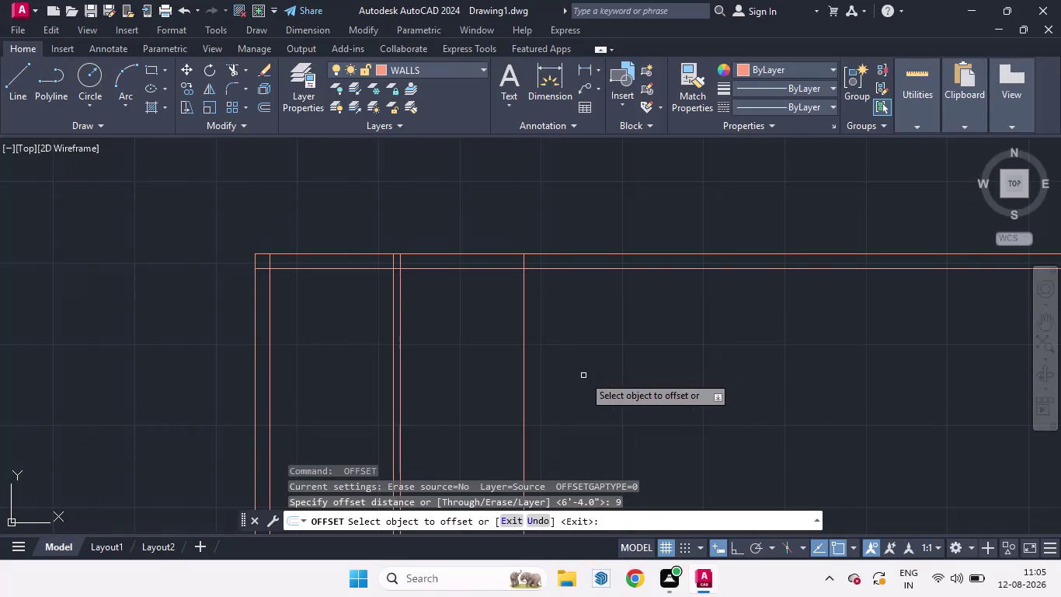
Double the third vertical wall line with a parallel copy 9" to its right.
drag(525, 357, 566, 365)
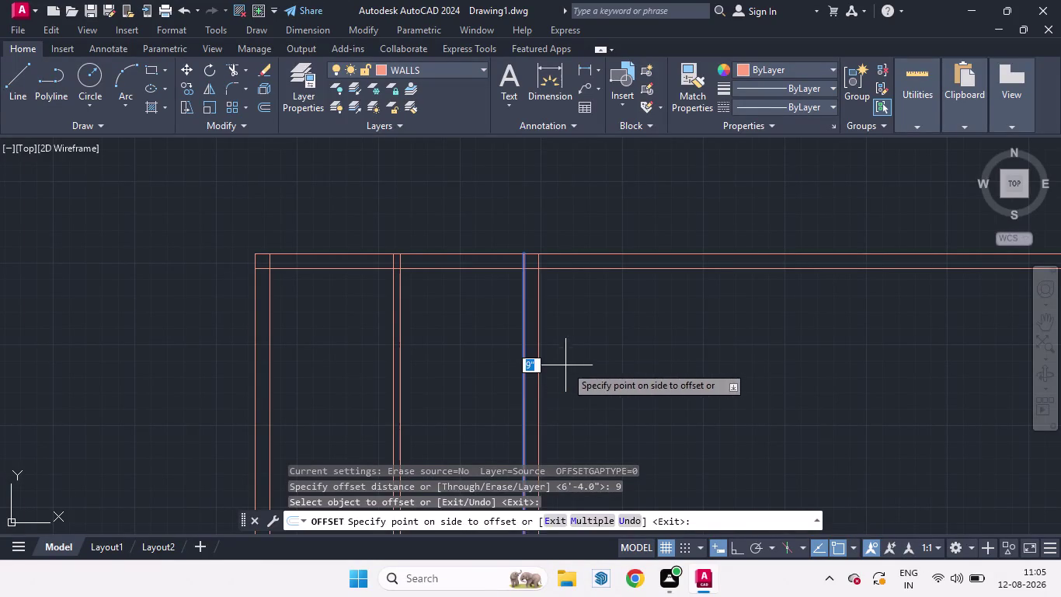
drag(567, 365, 568, 366)
click(602, 370)
click(666, 371)
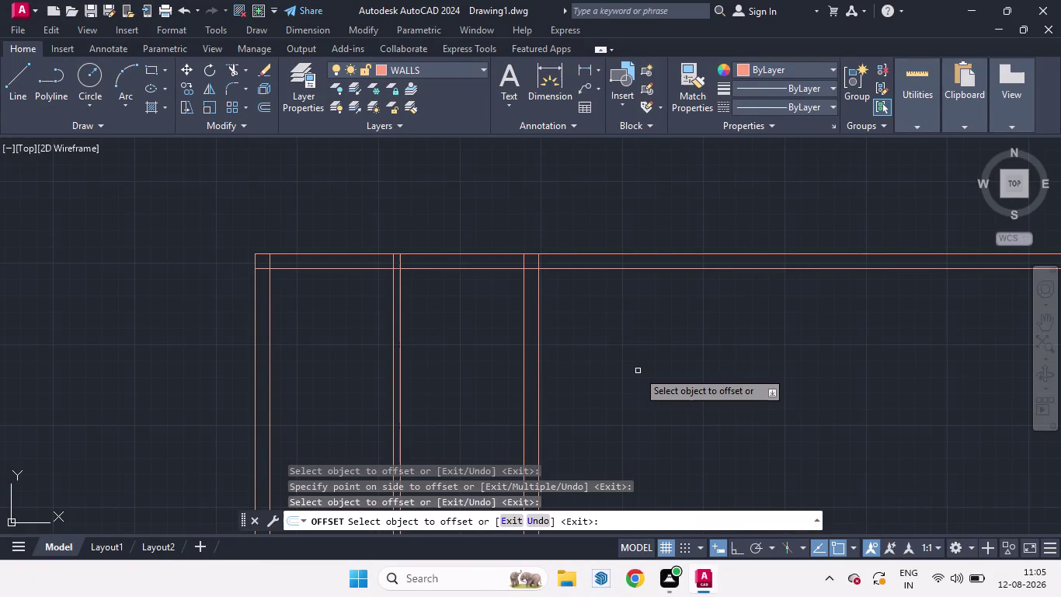
key(space)
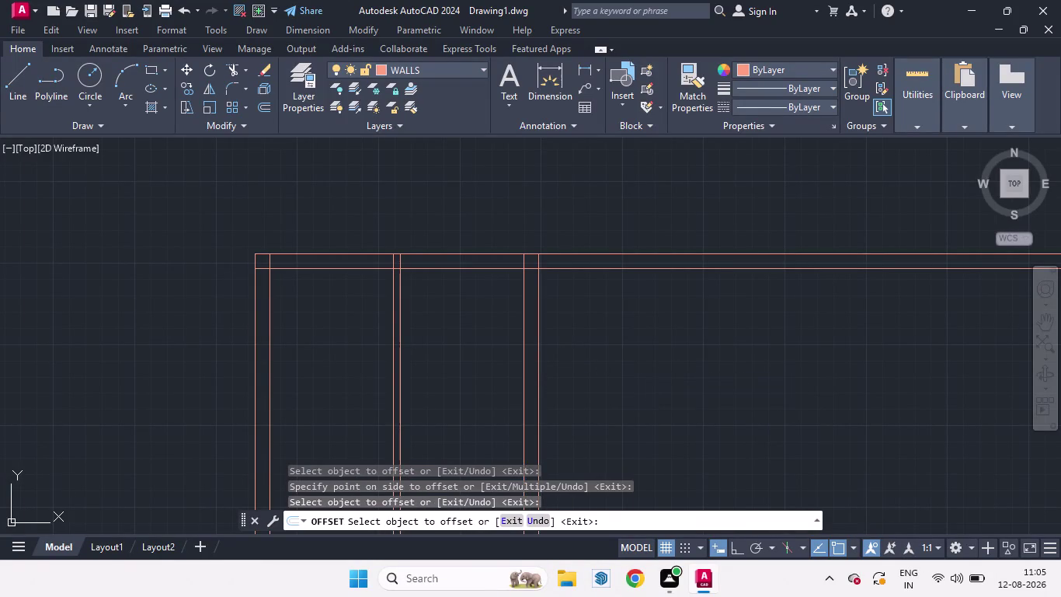
Offset the top wall line 7'6" downward to start a new horizontal wall.
key(o)
key(Return)
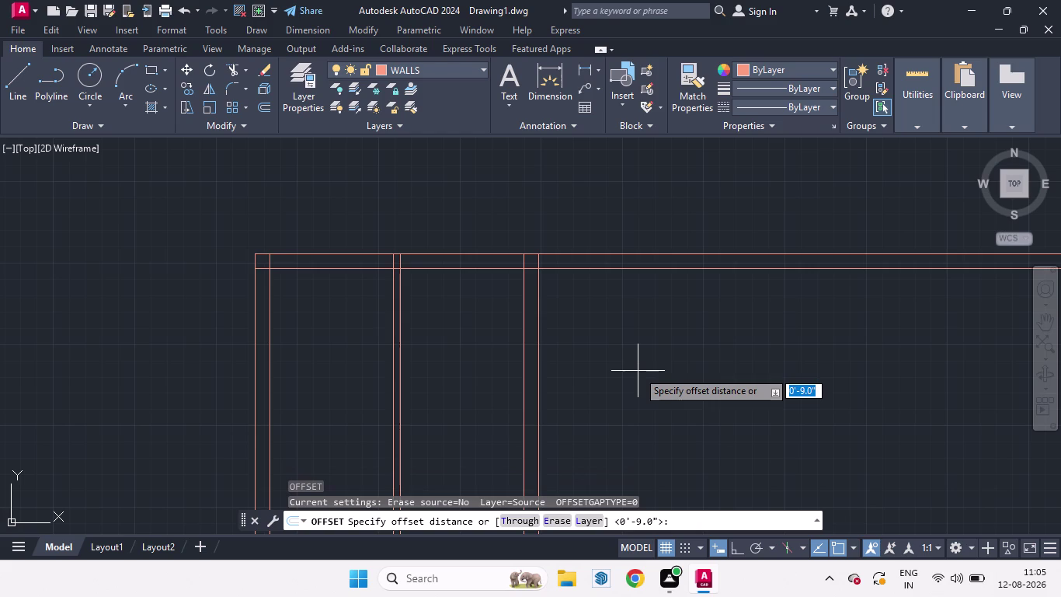
key(7)
key(apostrophe)
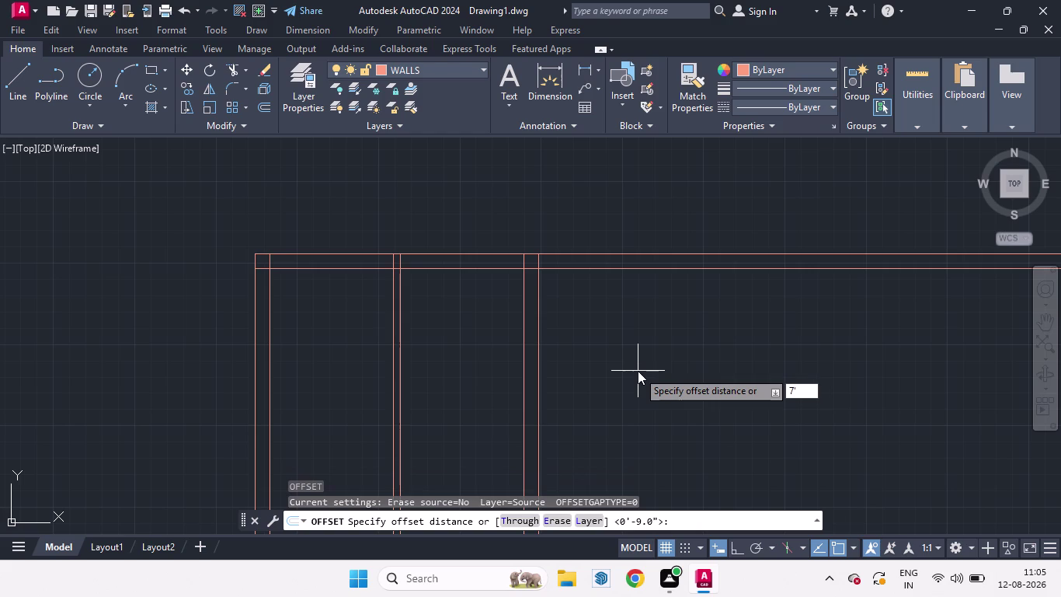
key(6)
key(Return)
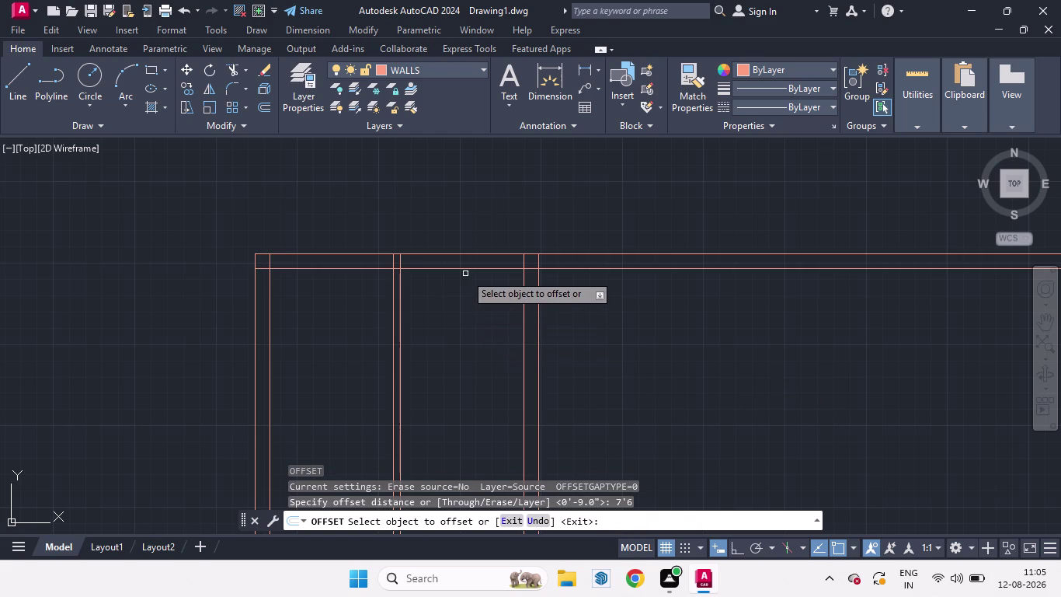
drag(460, 268, 460, 331)
click(460, 331)
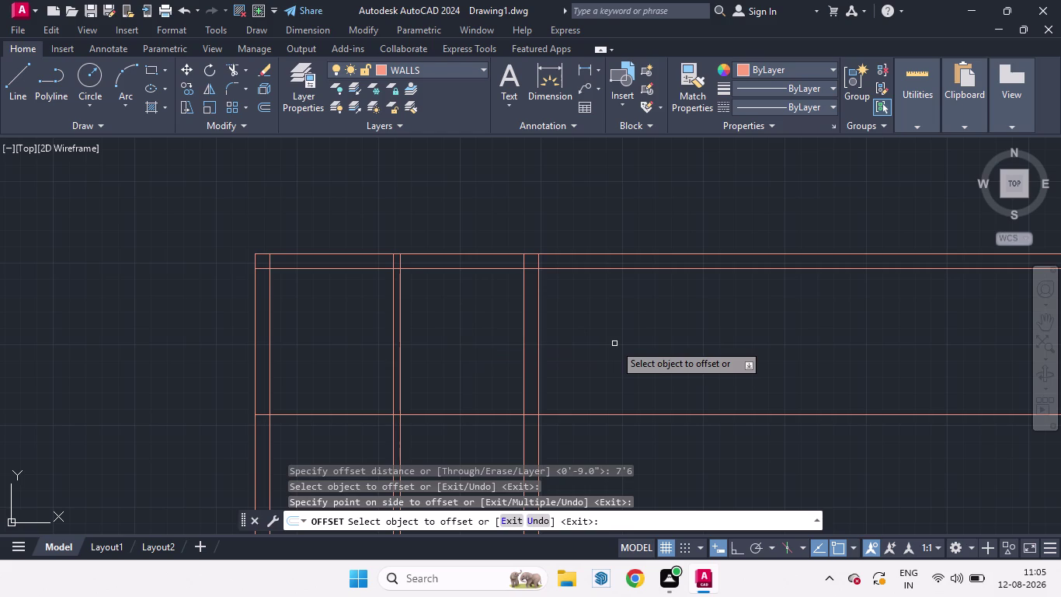
key(space)
Add a second line 9" below the new horizontal wall line.
text(O)
key(Return)
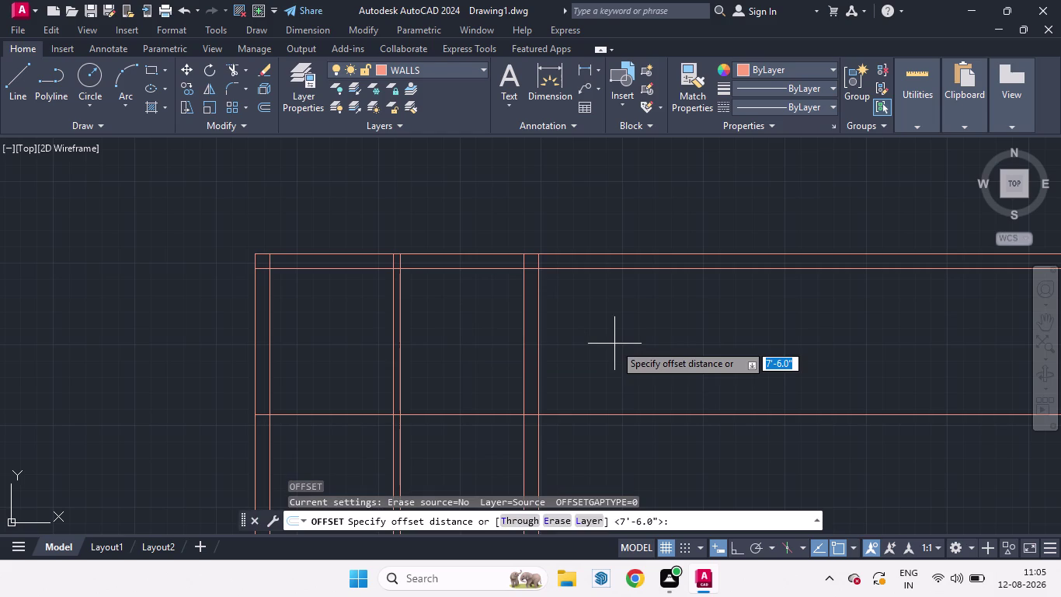
key(9)
key(Return)
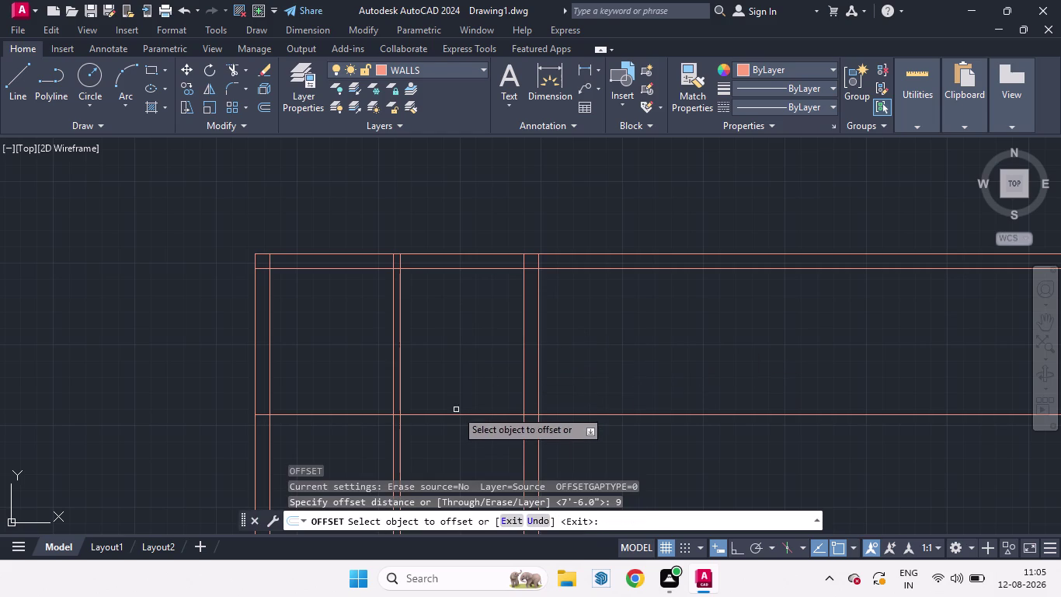
drag(456, 413, 462, 444)
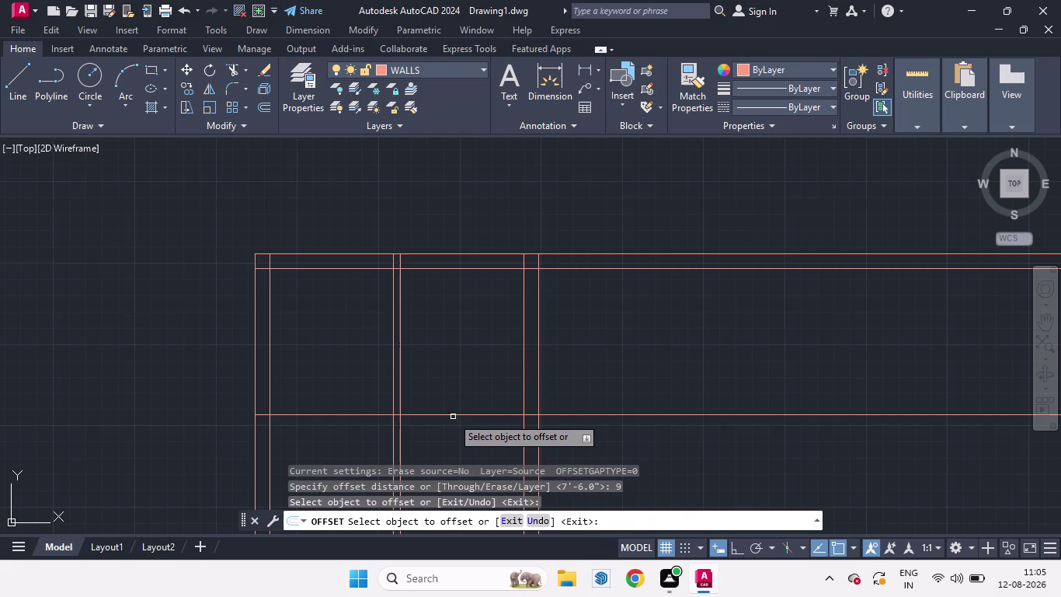
drag(447, 414, 446, 446)
click(445, 446)
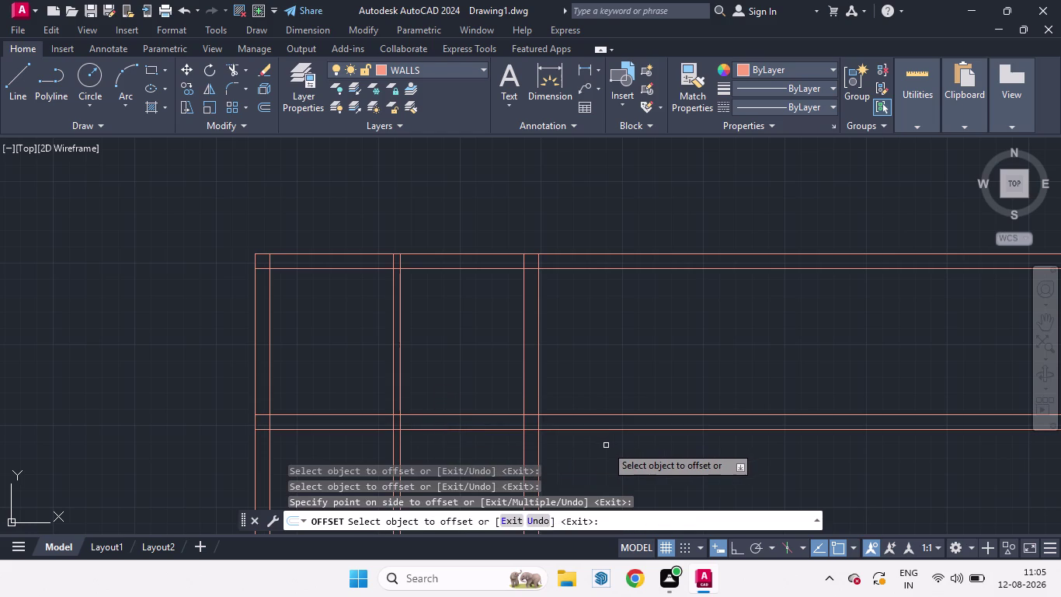
key(space)
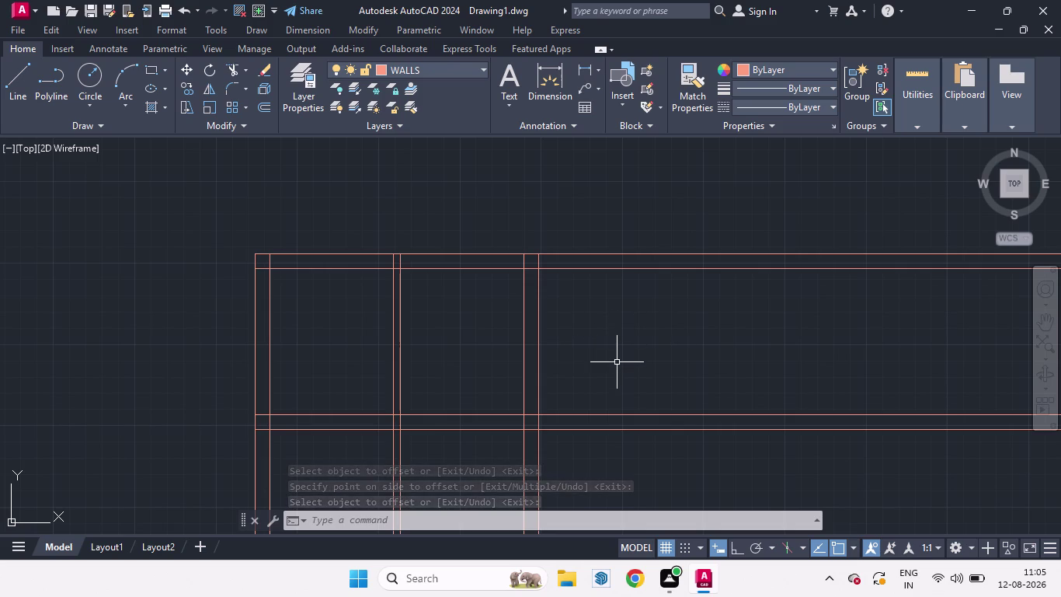
Trim the new horizontal wall lines back to the right vertical wall.
key(space)
text(TR)
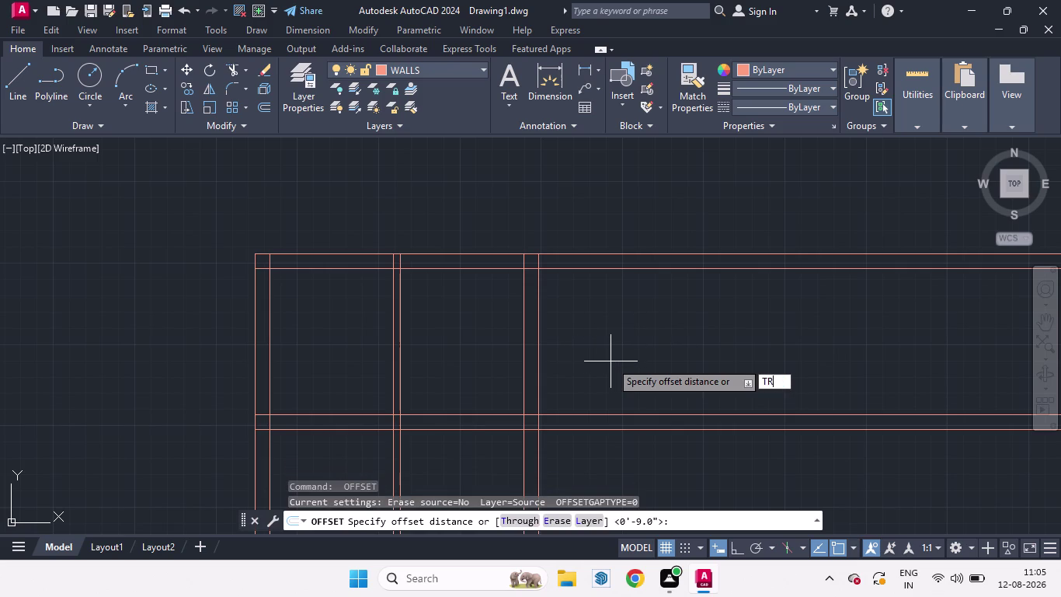
key(Escape)
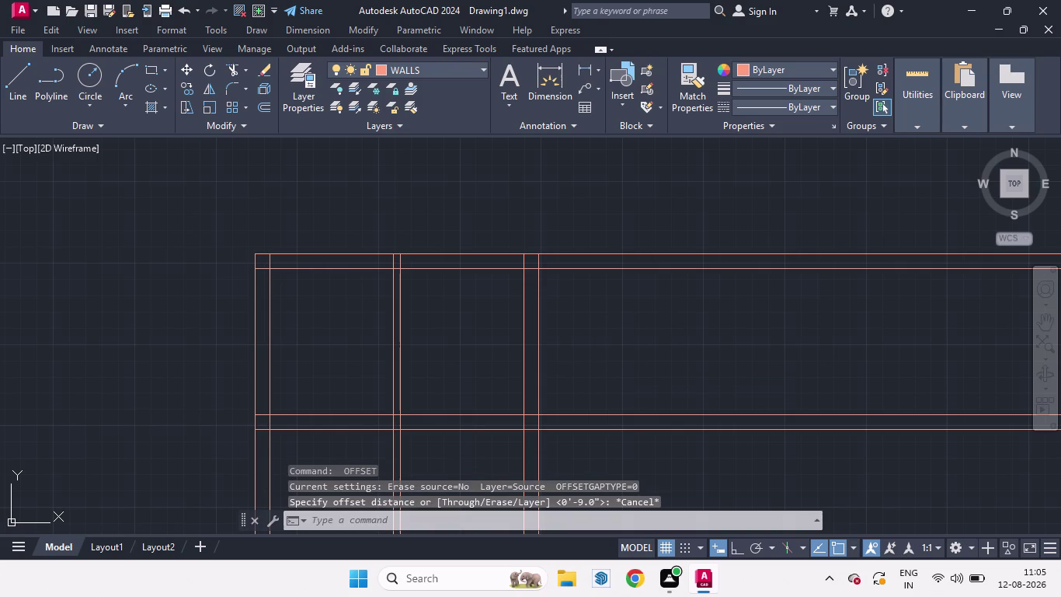
text(TR)
key(Return)
key(Return)
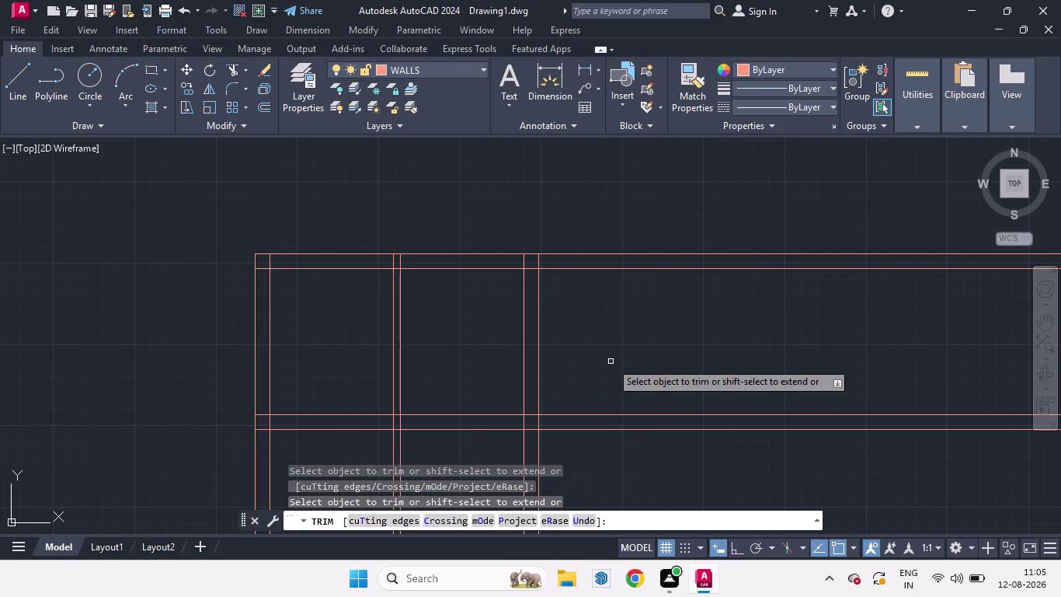
drag(621, 355, 626, 505)
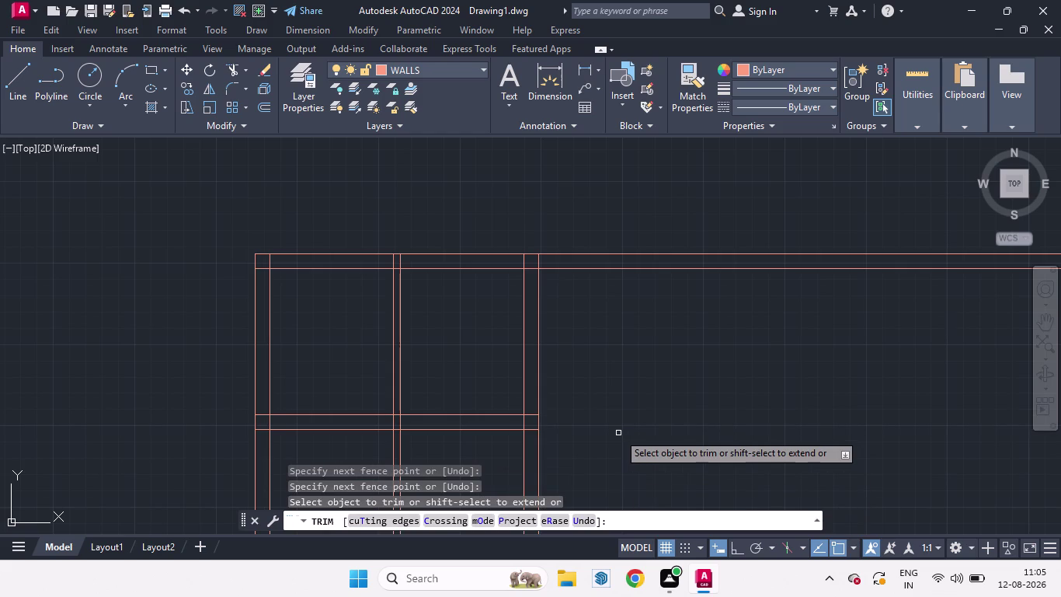
key(space)
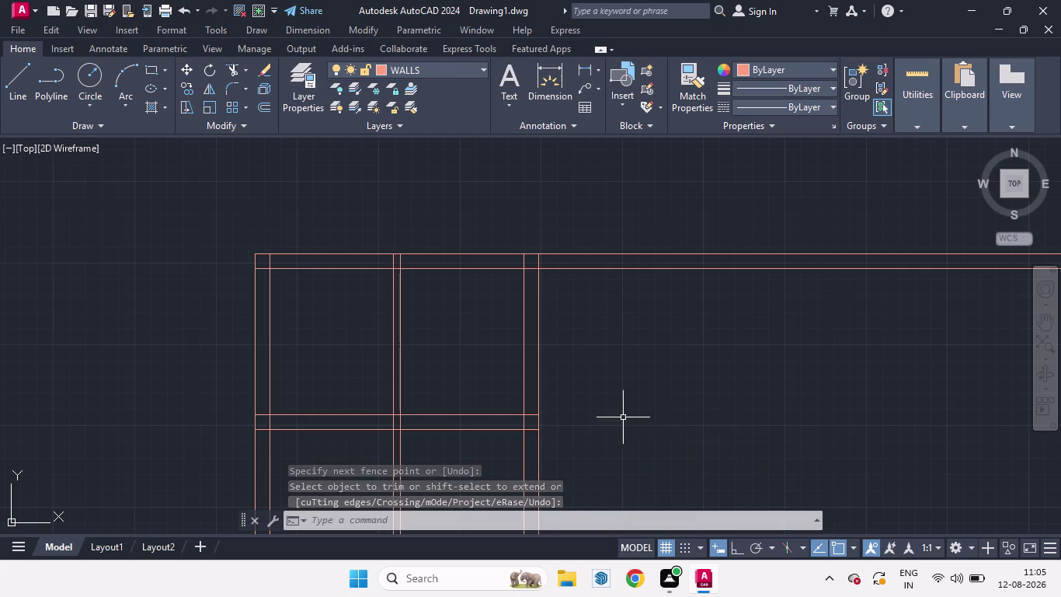
Trim away the middle wall segment below the new horizontal wall.
scroll(down, 3)
scroll(up, 3)
scroll(up, 3)
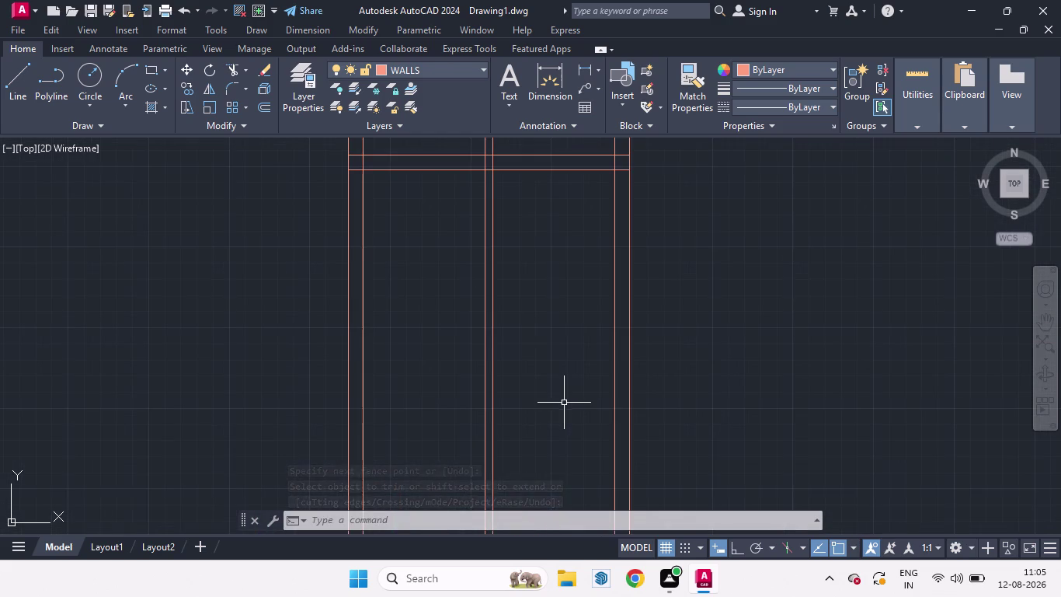
text(TR)
key(Return)
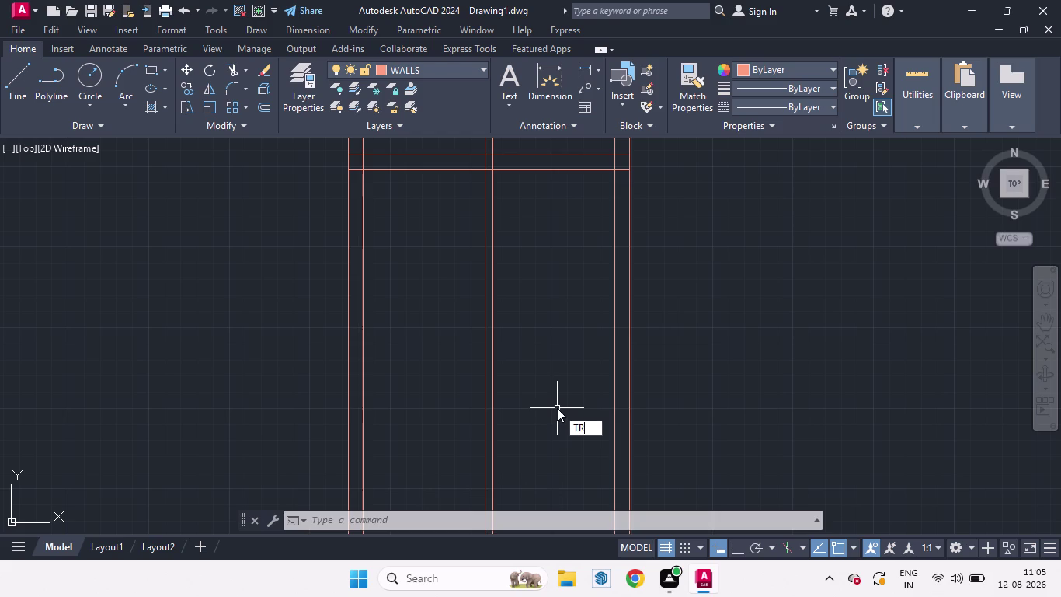
key(Return)
drag(550, 306, 423, 246)
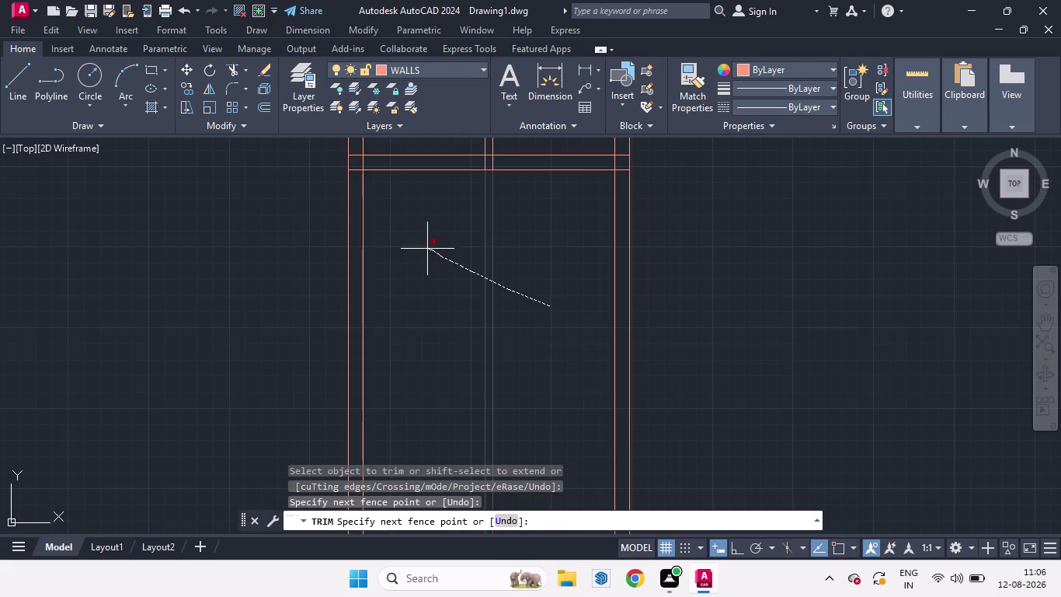
drag(424, 246, 422, 244)
key(m)
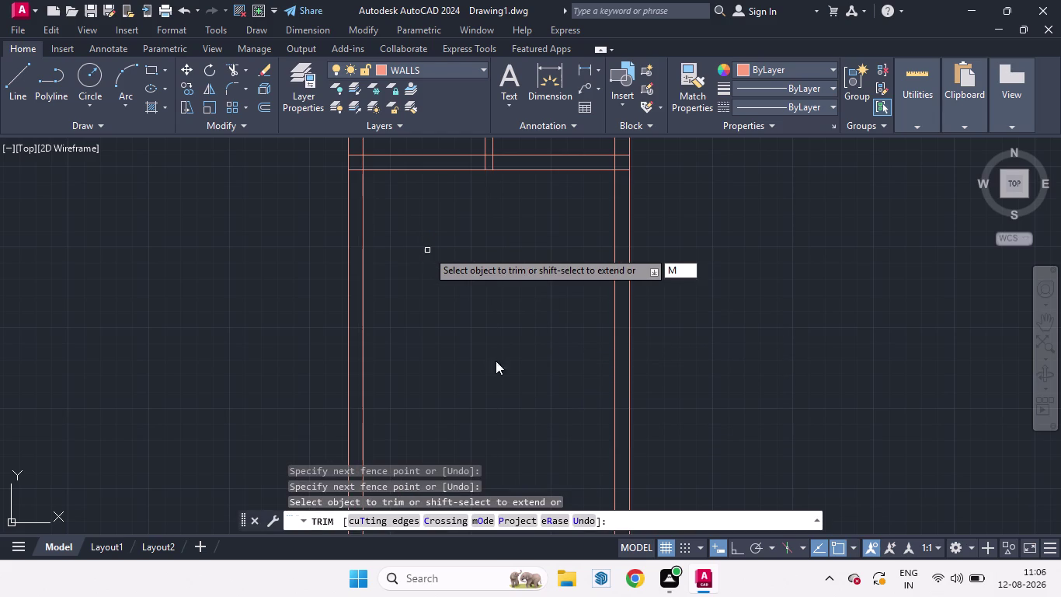
key(Escape)
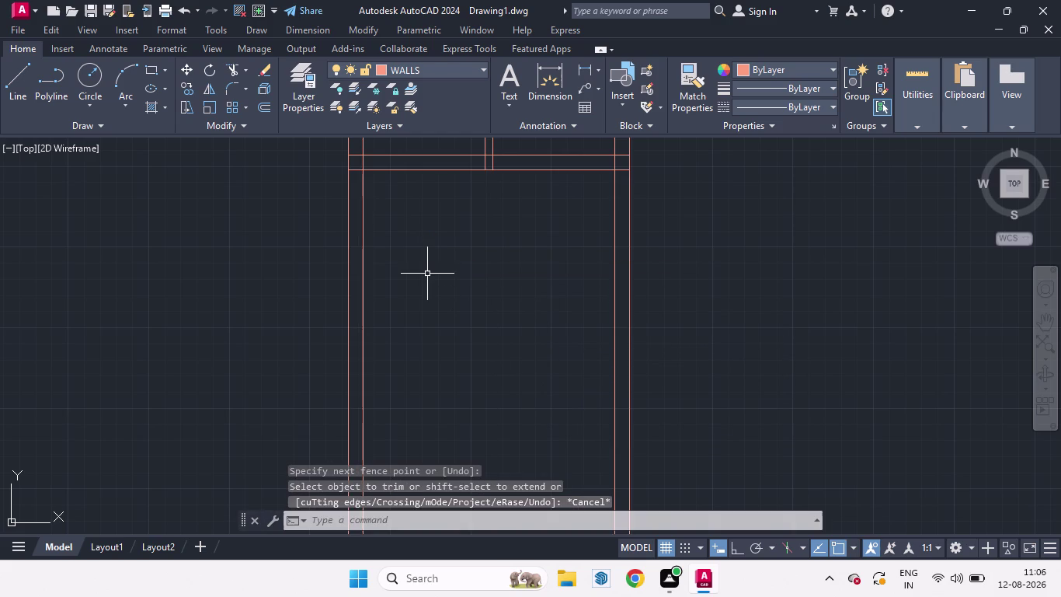
scroll(down, 3)
scroll(up, 3)
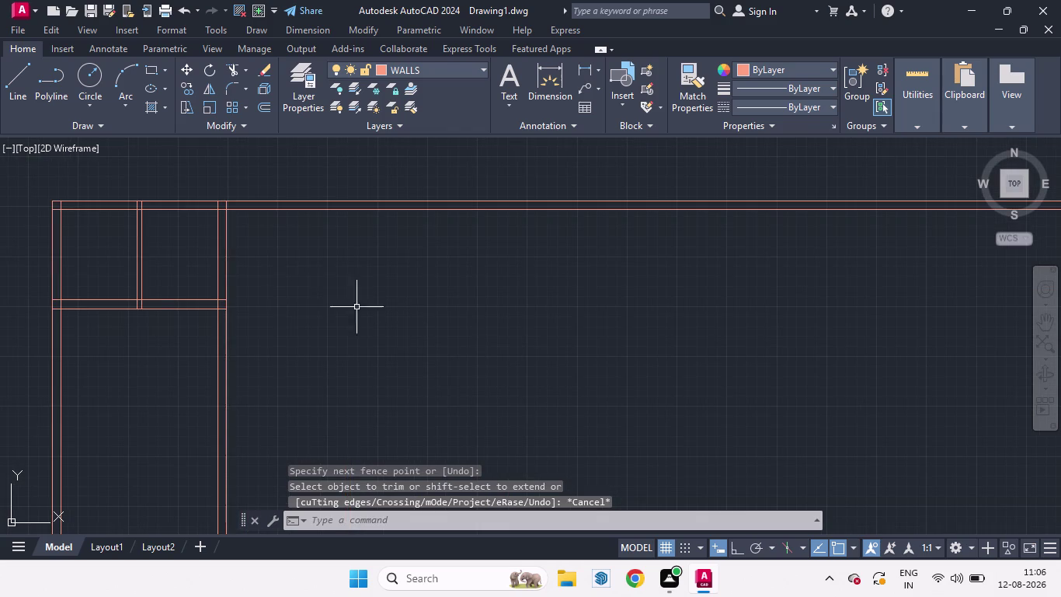
scroll(down, 3)
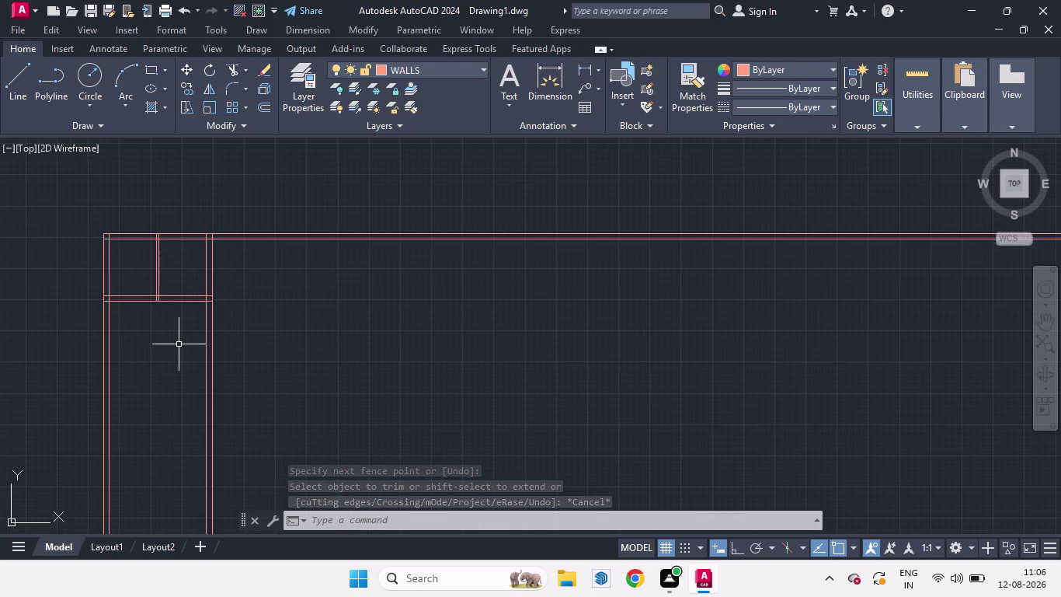
scroll(up, 3)
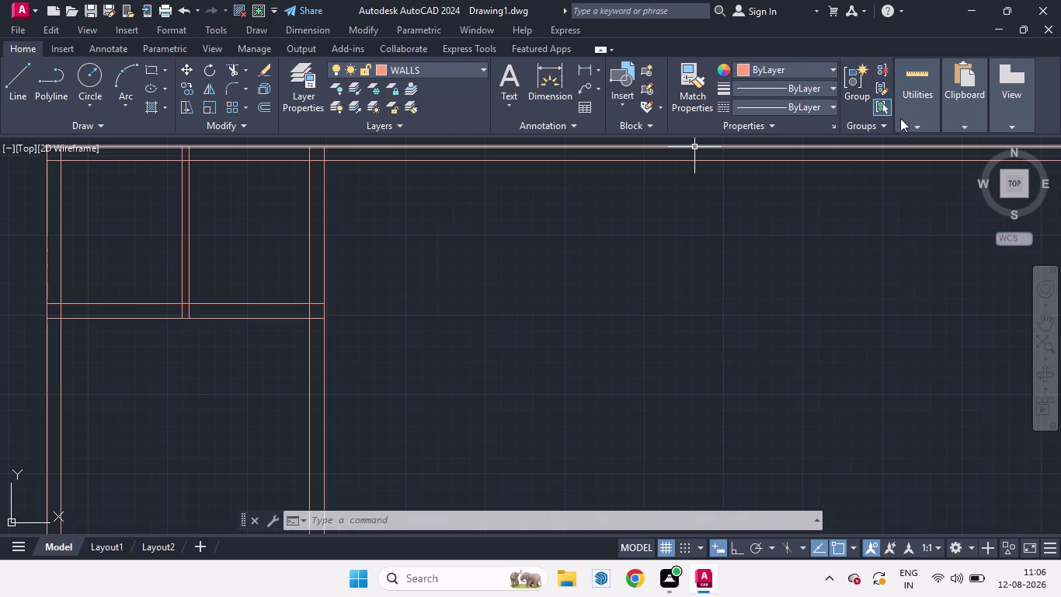
Quick-measure the corner room, reading about 14'-6.5" wide by 9' deep.
click(910, 125)
click(919, 161)
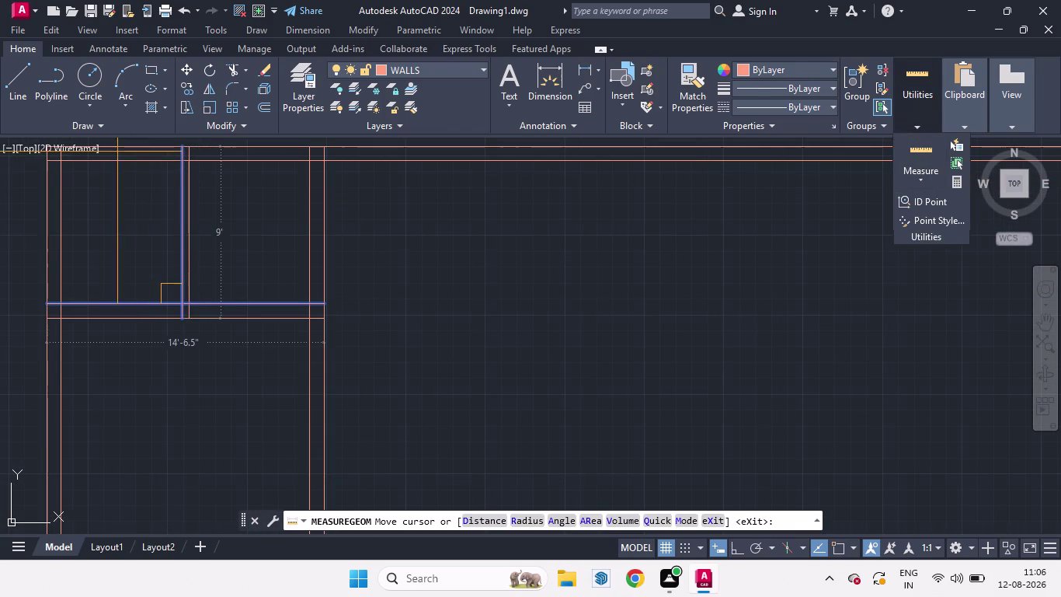
scroll(down, 3)
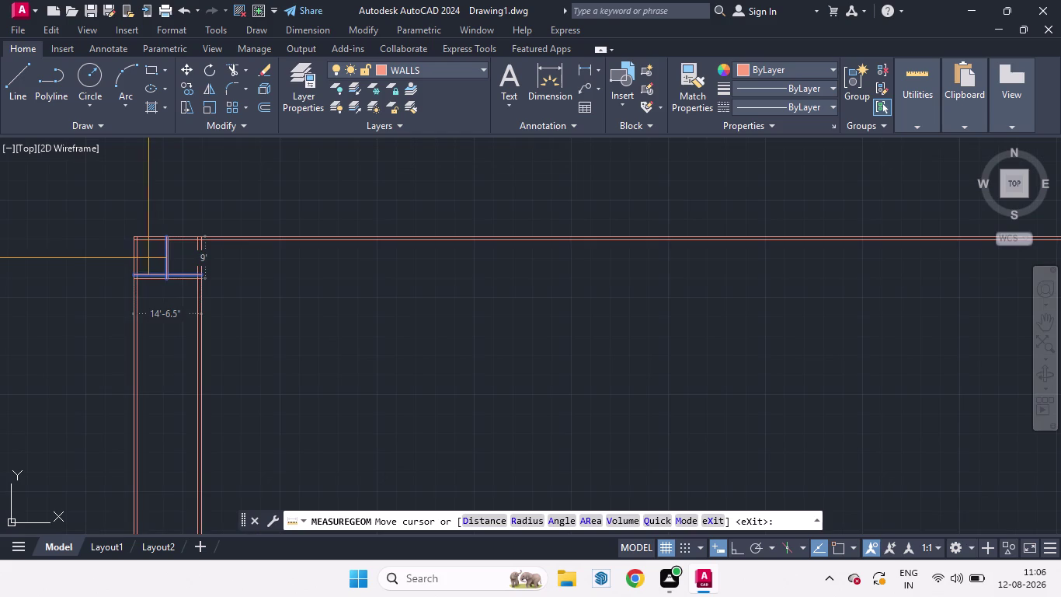
scroll(up, 3)
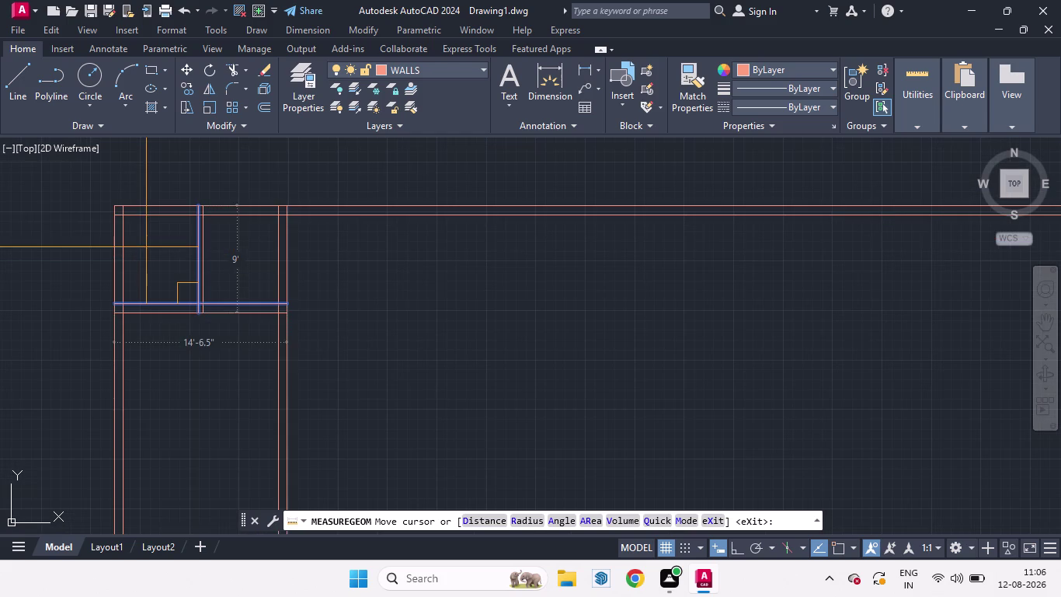
scroll(down, 3)
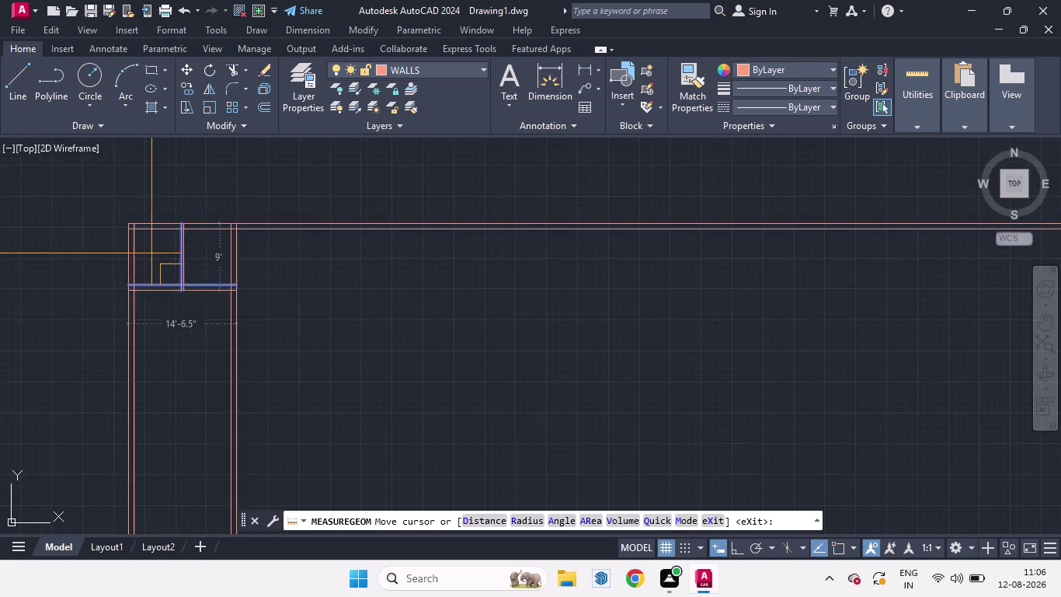
scroll(down, 3)
scroll(up, 3)
scroll(down, 3)
scroll(up, 3)
scroll(up, 3)
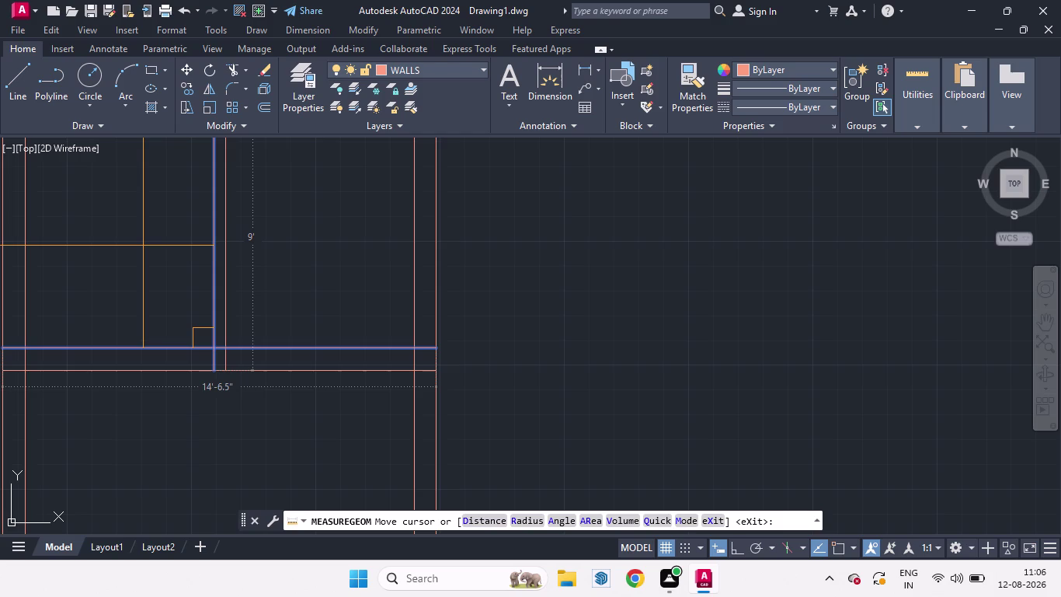
scroll(down, 3)
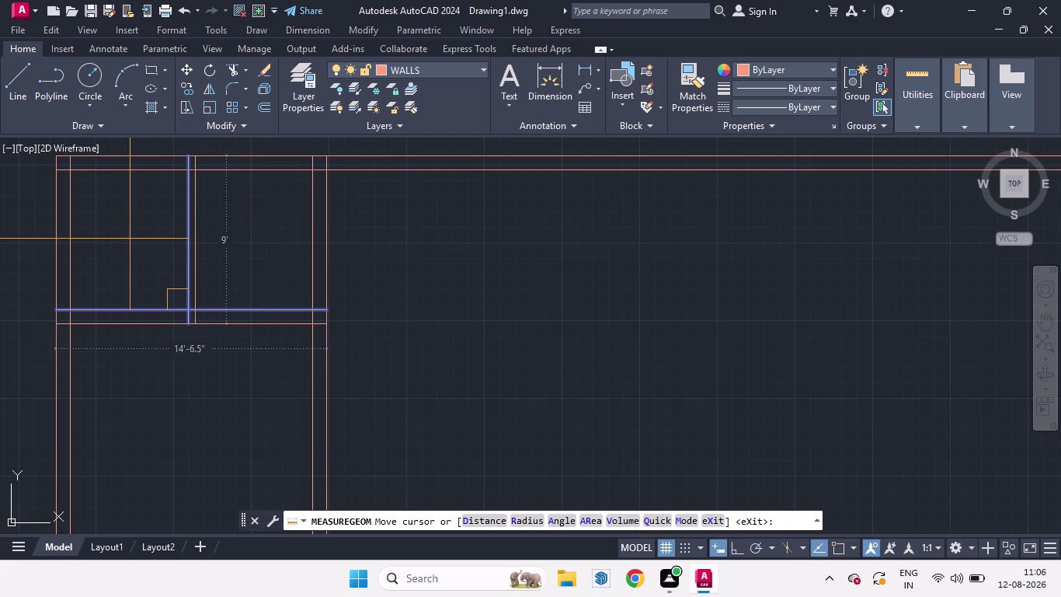
key(space)
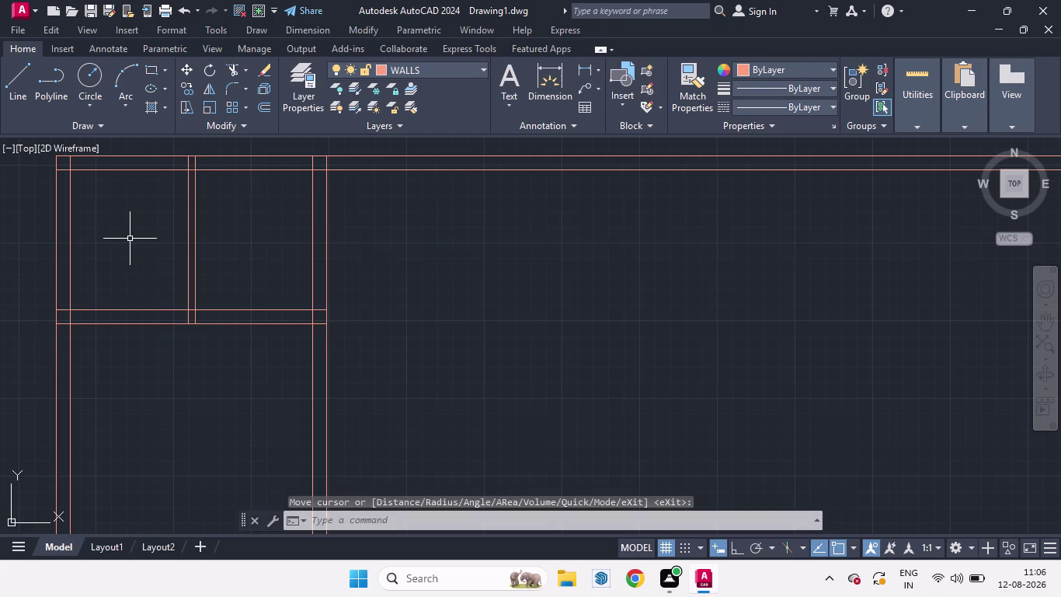
Add linear dimensions to the left room: 7'-6" on its left side and 6'-4" across its width.
key(d)
text(LI)
key(Return)
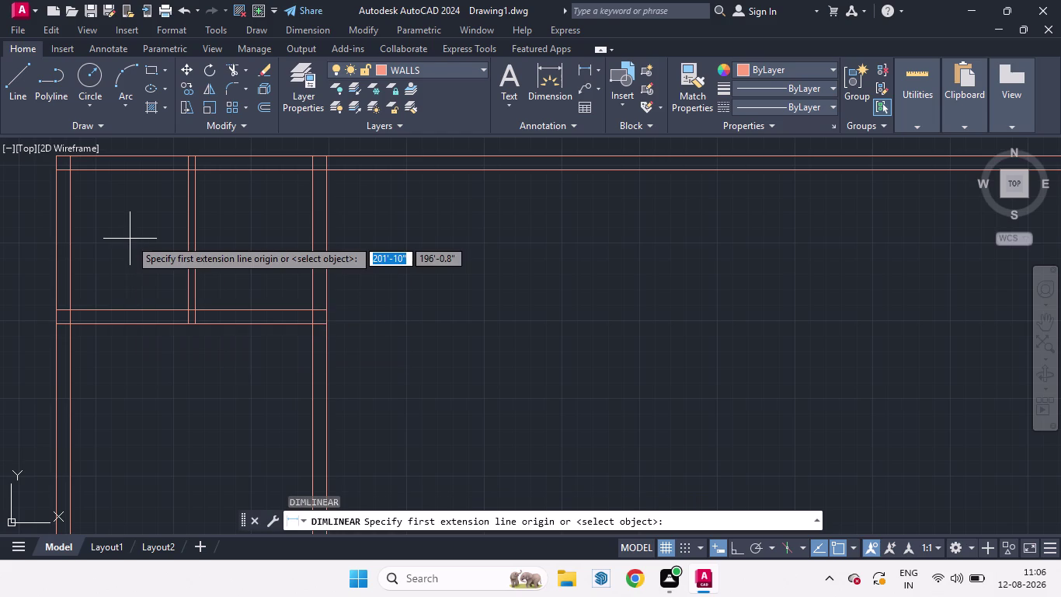
click(69, 170)
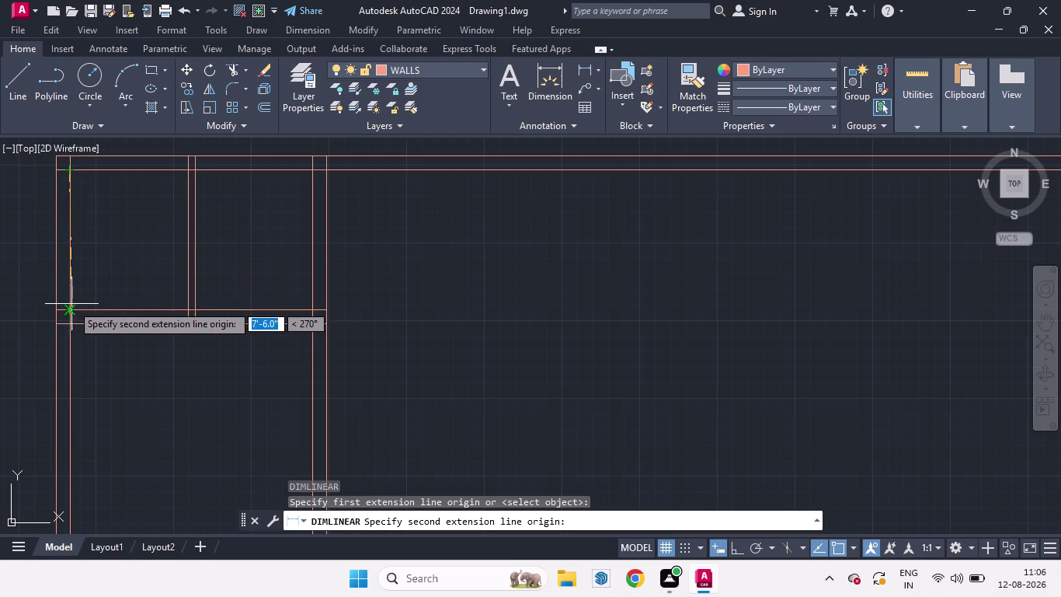
click(70, 304)
click(105, 306)
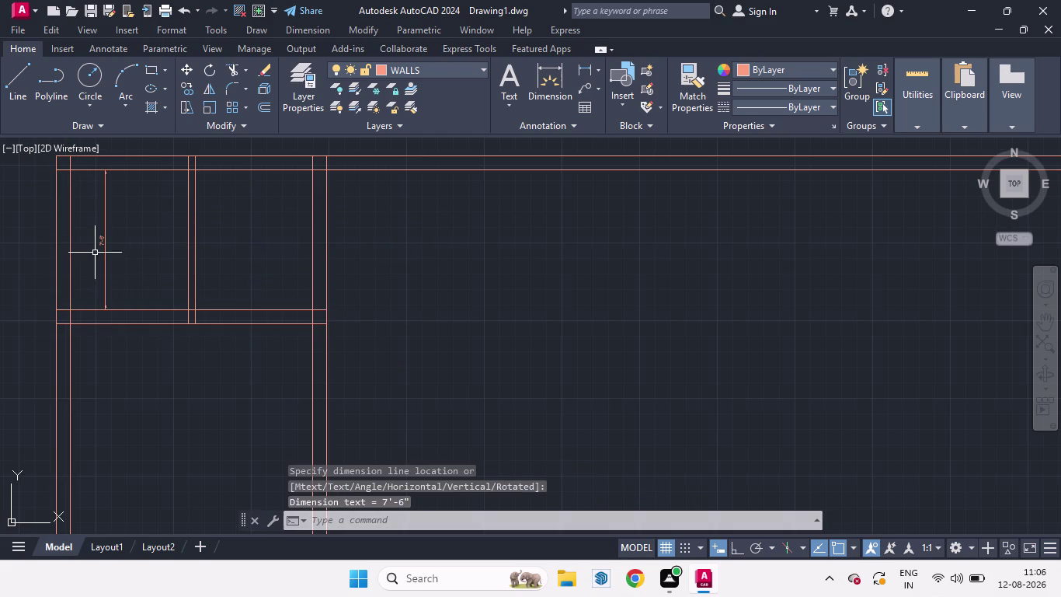
scroll(up, 3)
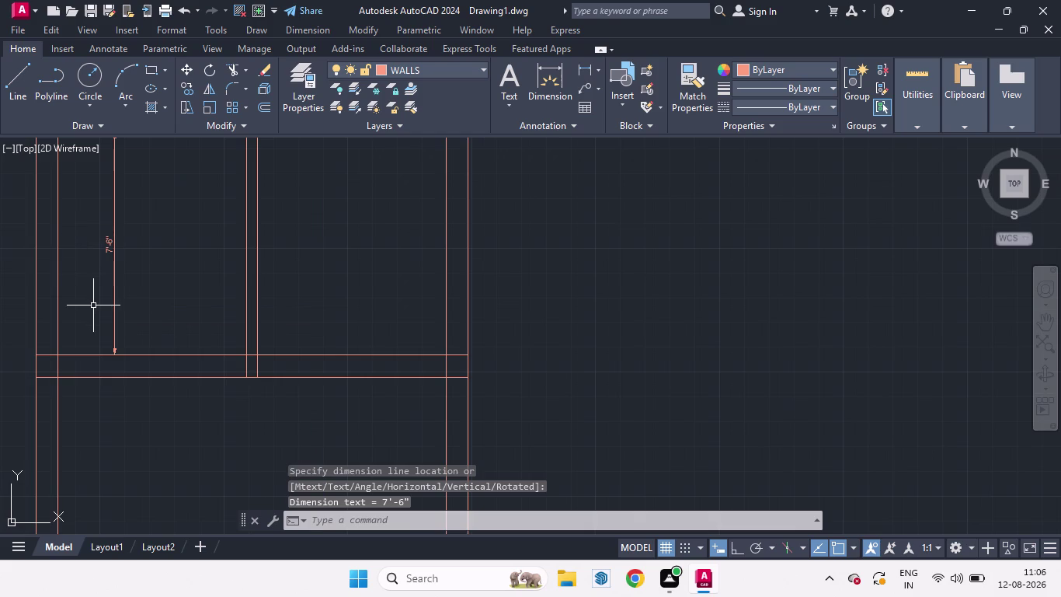
key(space)
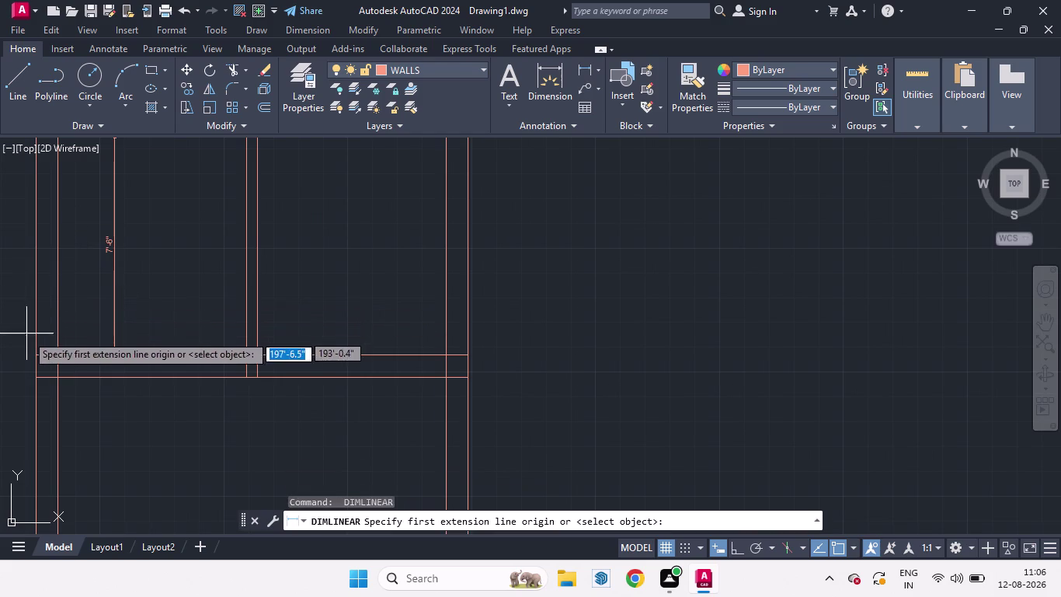
click(56, 352)
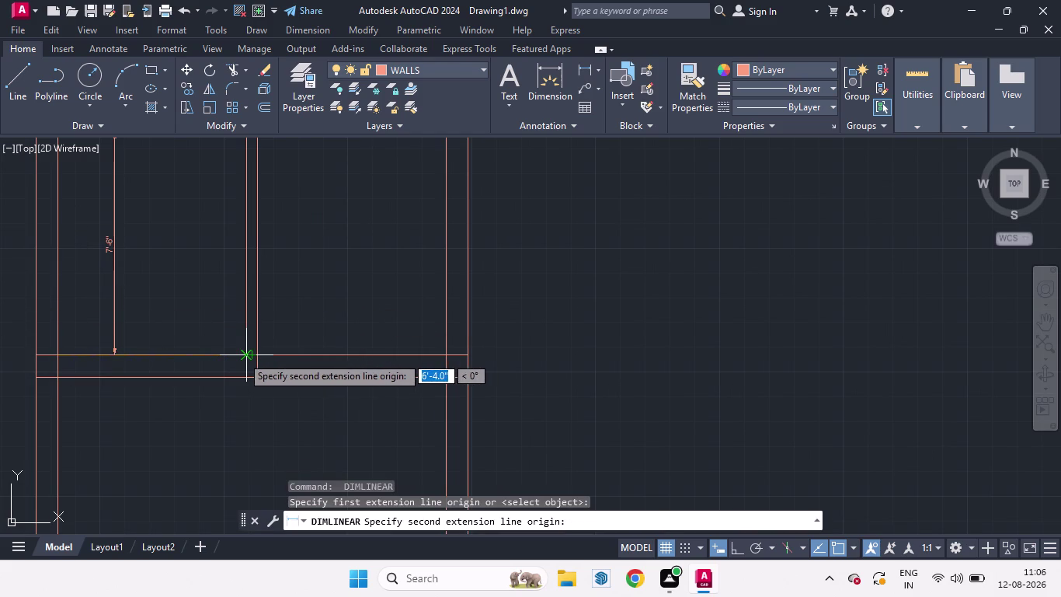
click(241, 356)
Place the 6'-4" width dimension, then delete both new dimensions.
click(221, 309)
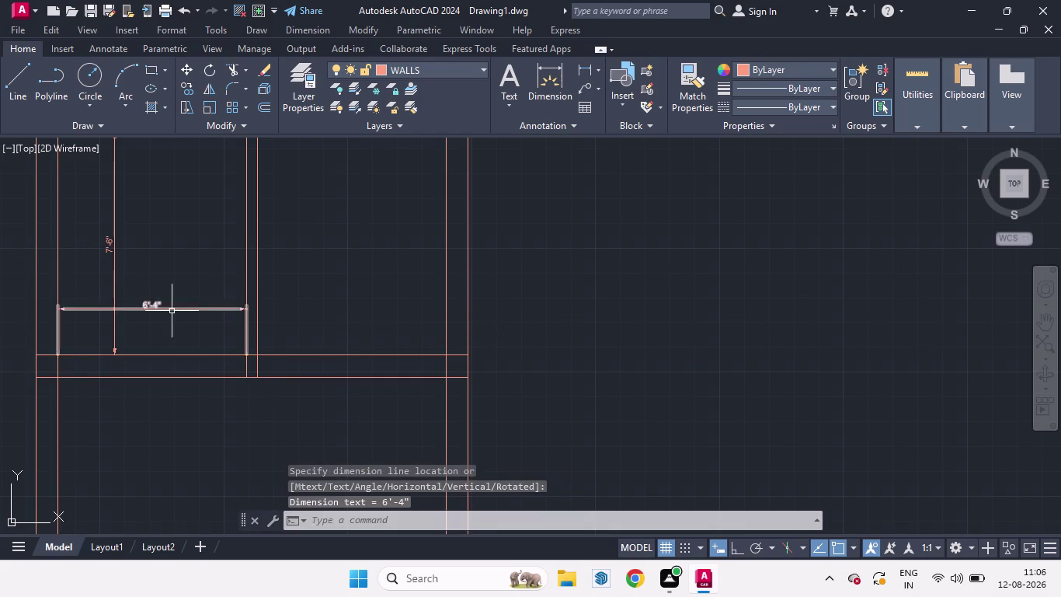
scroll(down, 3)
scroll(up, 3)
drag(139, 328, 97, 262)
key(Delete)
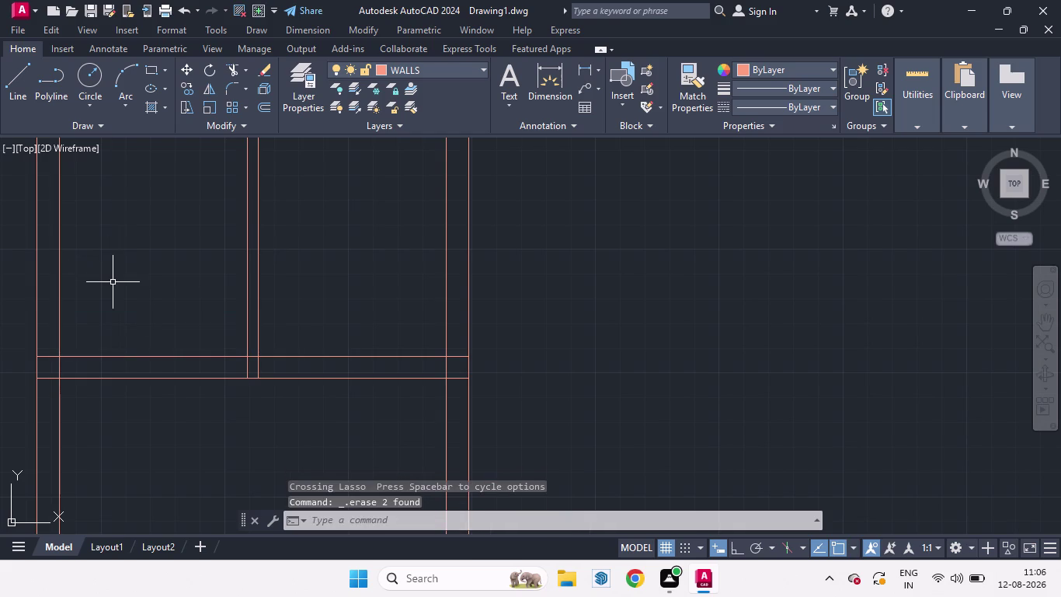
Zoom around the plan and cancel an unneeded erase.
scroll(down, 3)
scroll(up, 3)
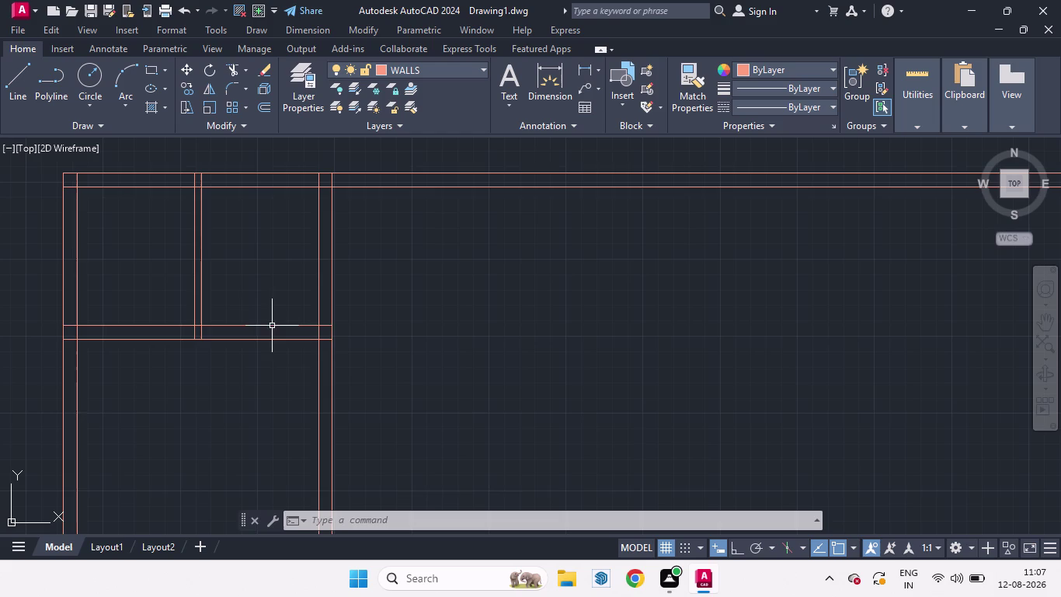
scroll(up, 3)
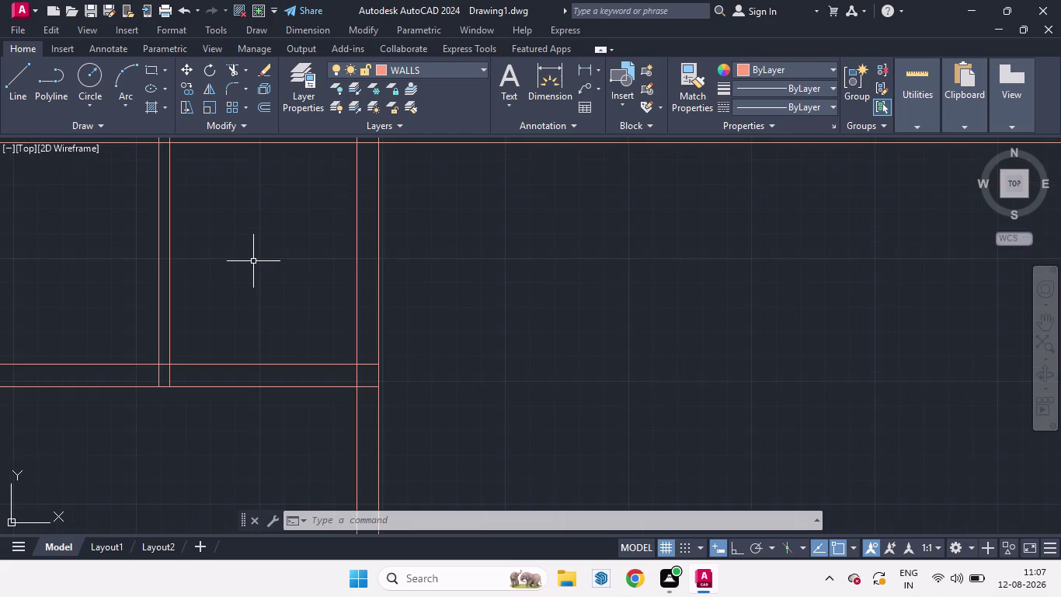
scroll(down, 3)
key(space)
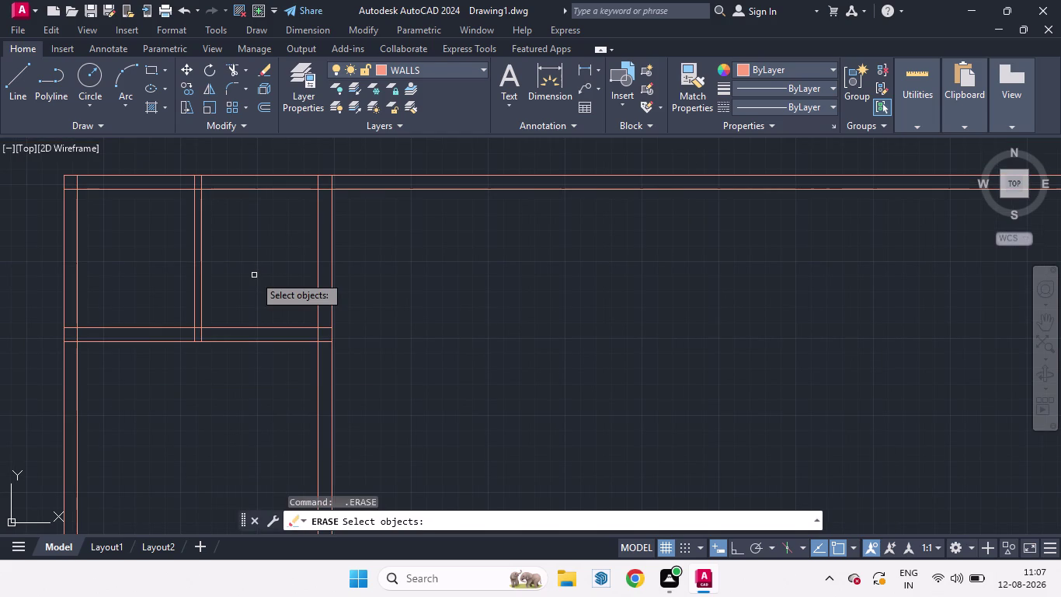
key(Escape)
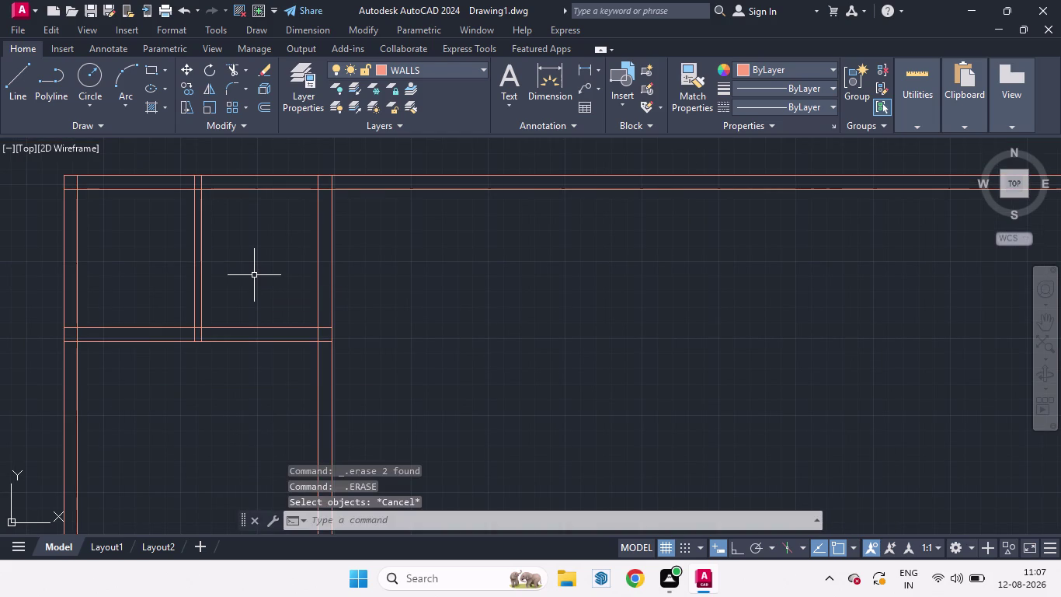
key(o)
key(Return)
Offset the right wall line 14' to the right.
text(14)
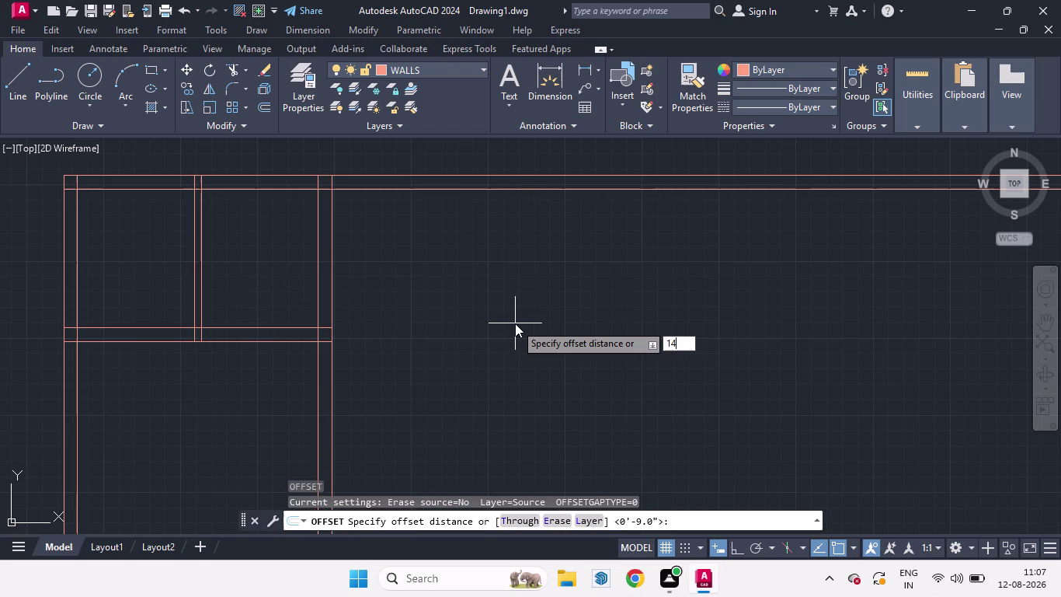
text(')
key(Return)
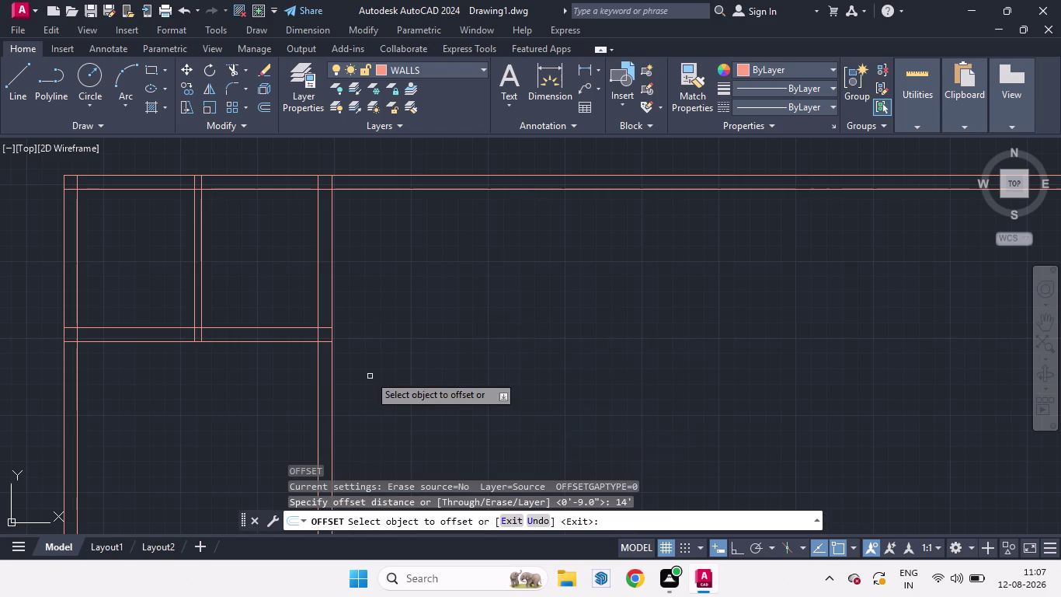
drag(332, 265, 514, 265)
click(514, 265)
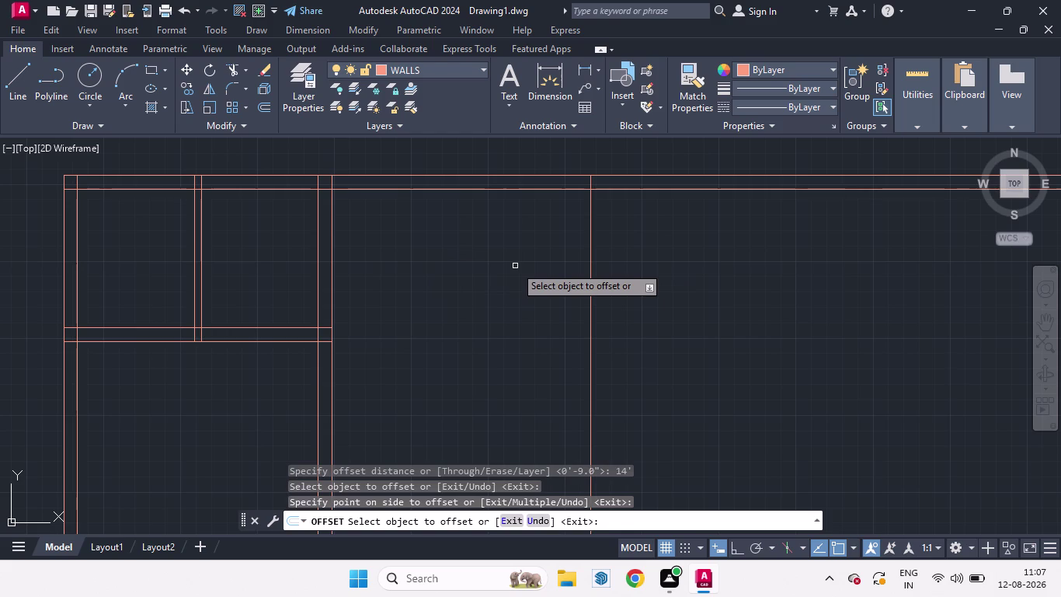
key(space)
Give the new line a 9" parallel copy for wall thickness.
key(space)
key(9)
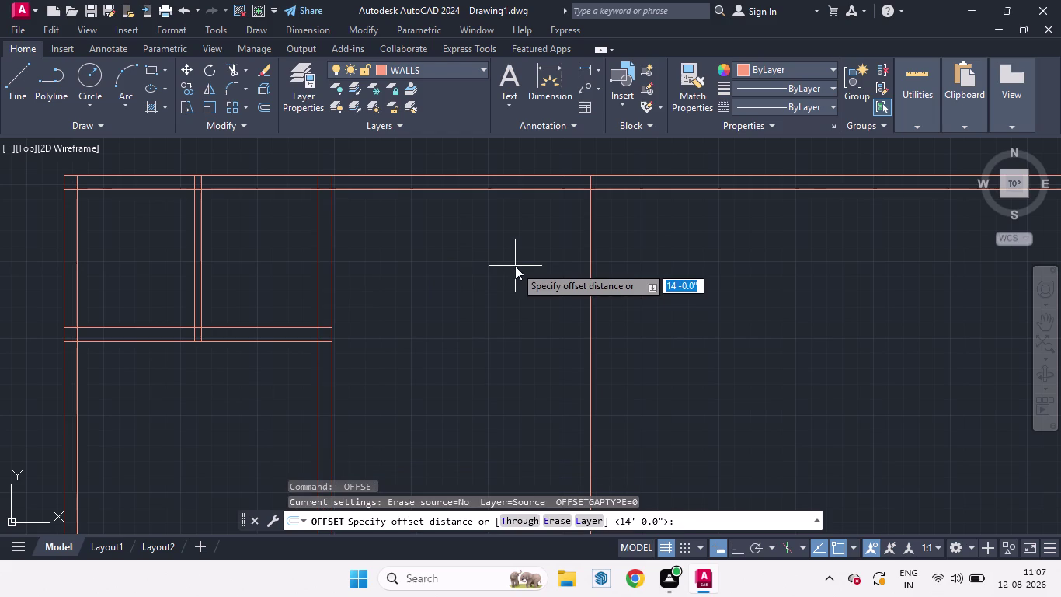
key(Return)
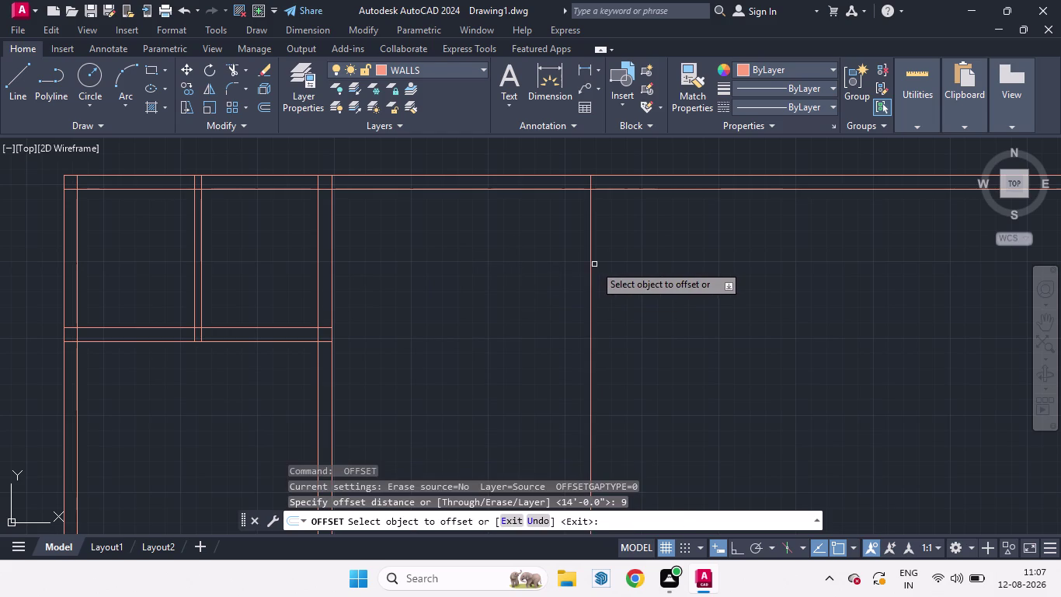
drag(591, 264, 642, 266)
click(642, 266)
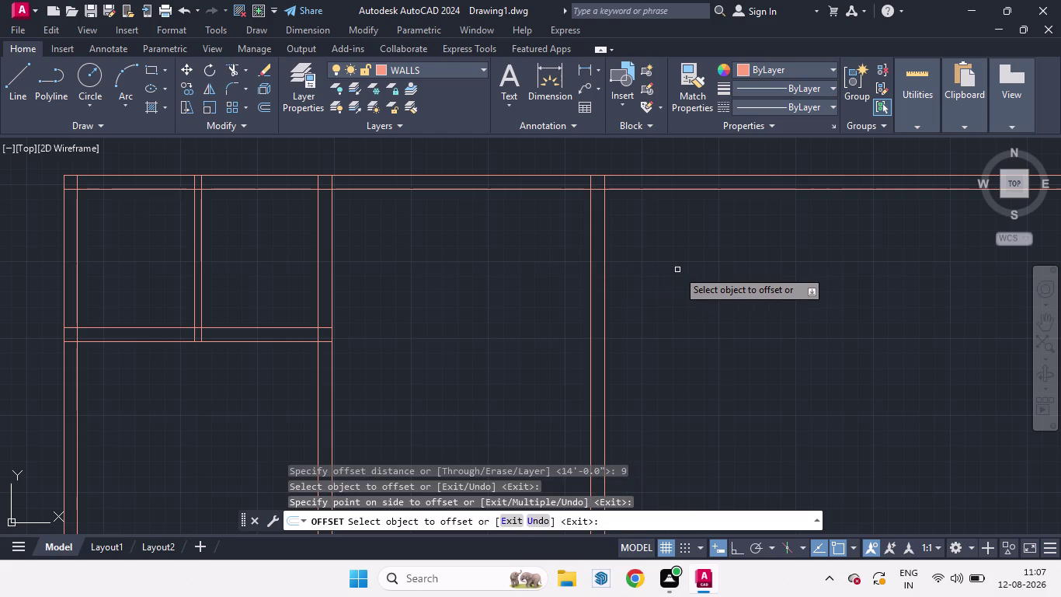
key(space)
Offset the outer wall line 6'-4" further right.
key(space)
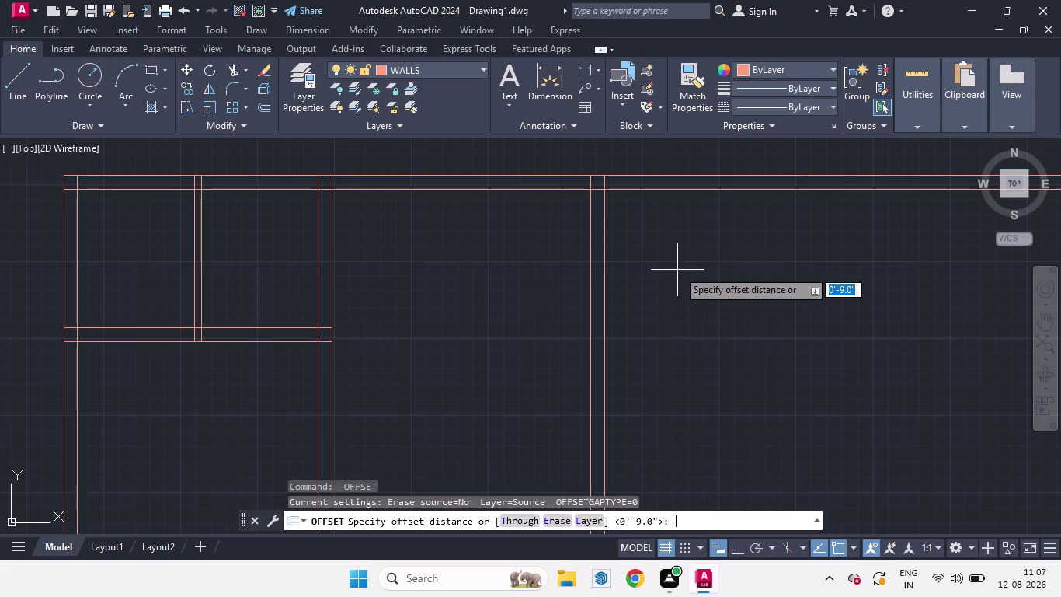
text(6')
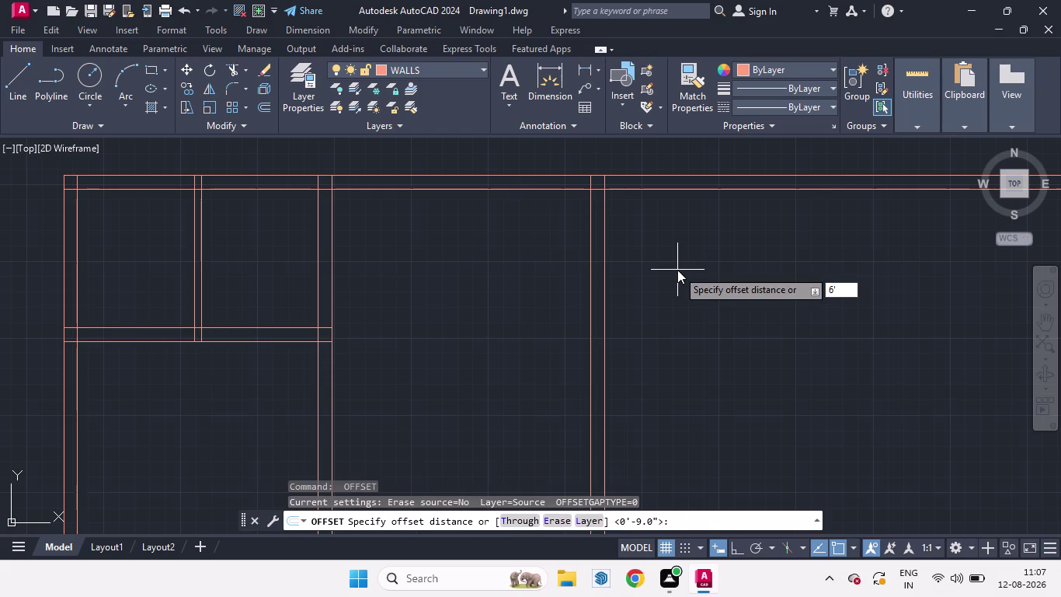
key(4)
key(Return)
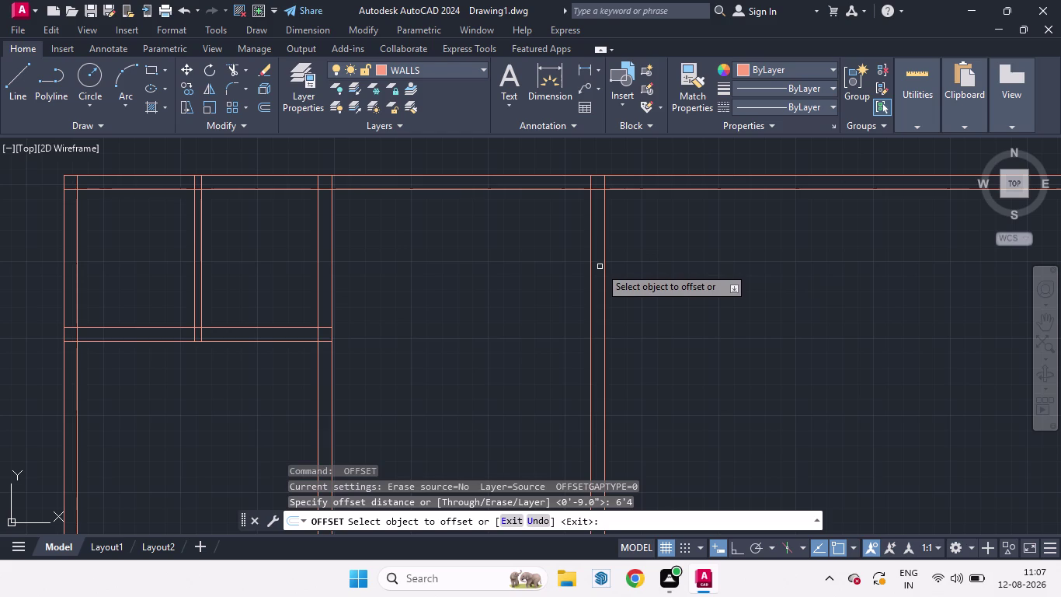
drag(605, 269, 699, 278)
click(699, 278)
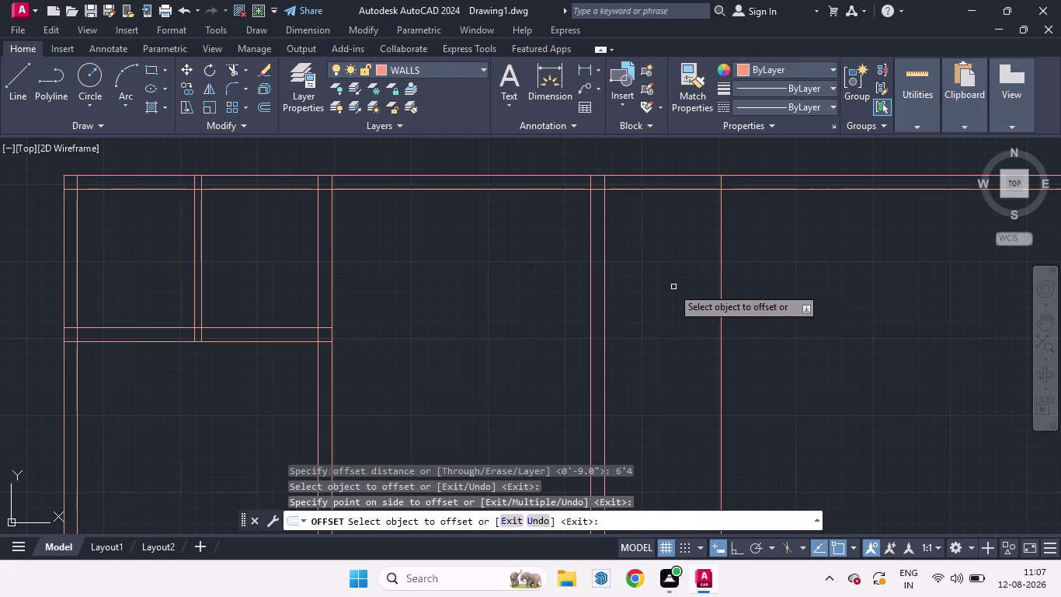
key(space)
Double that outer line with another 9" offset.
key(space)
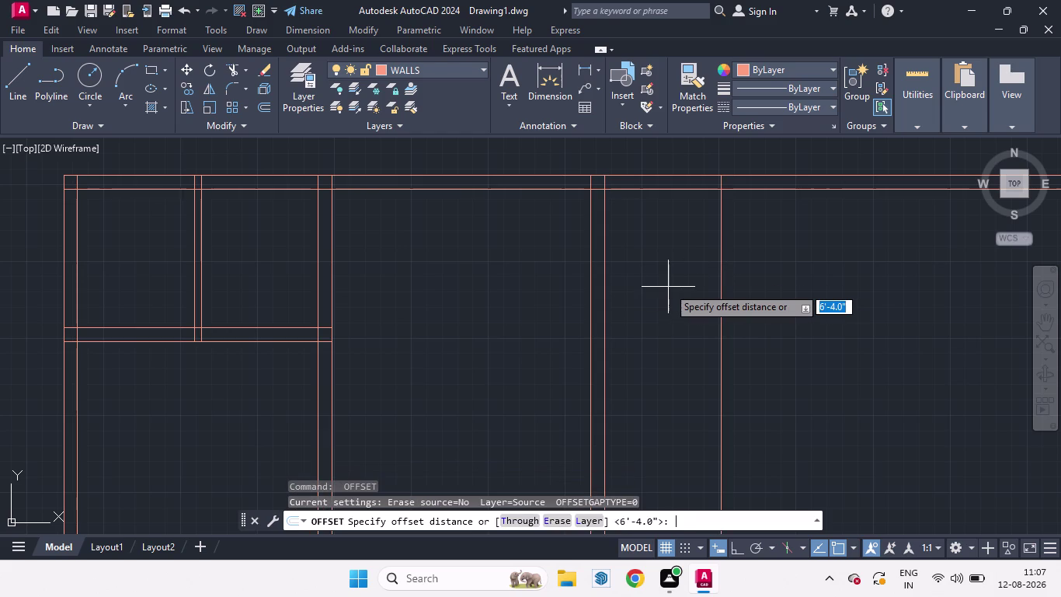
key(9)
key(Return)
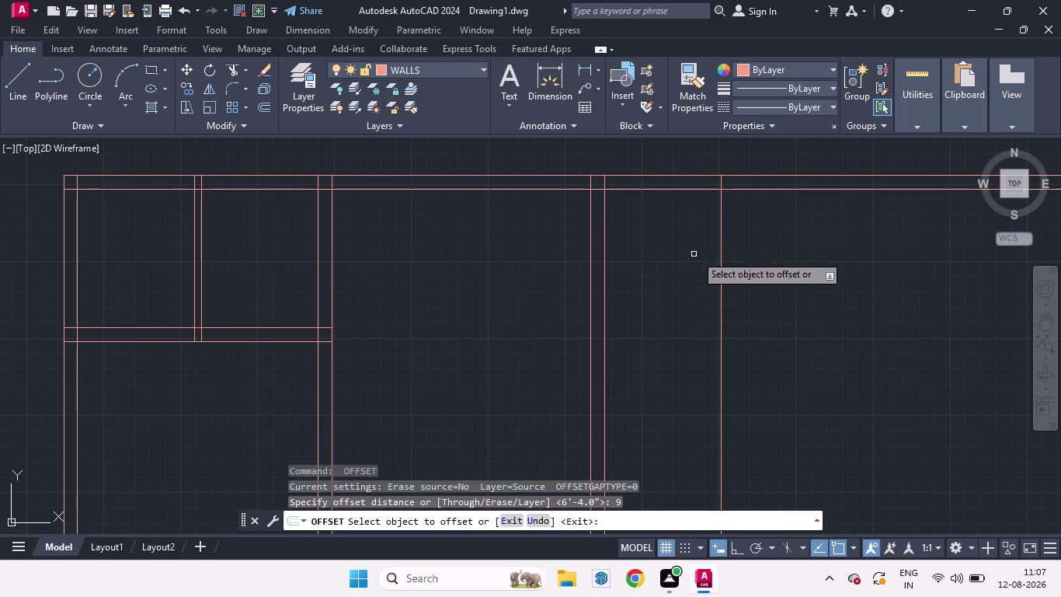
drag(721, 264, 749, 265)
click(749, 265)
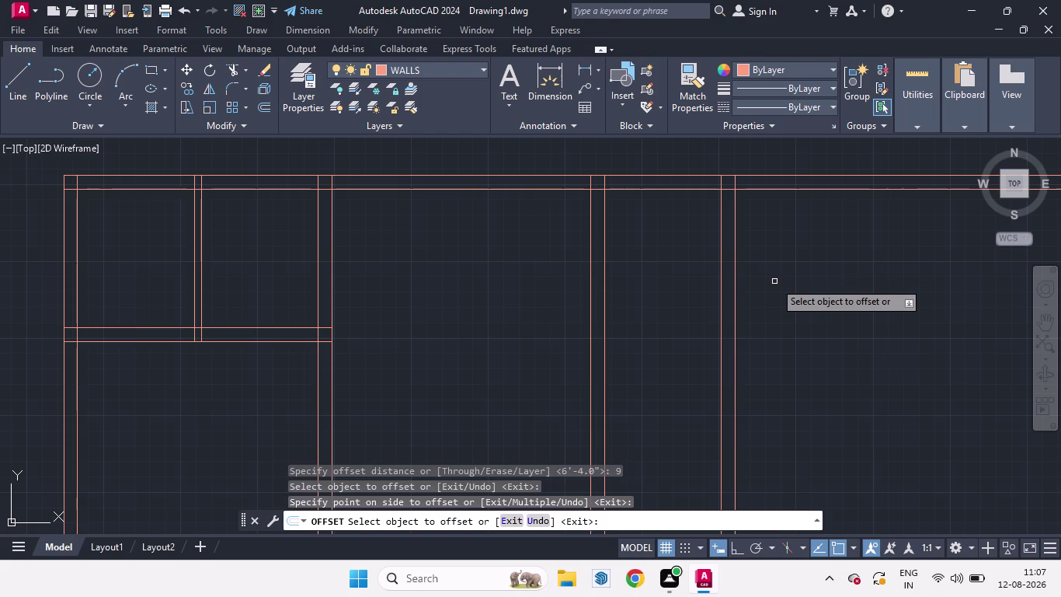
key(space)
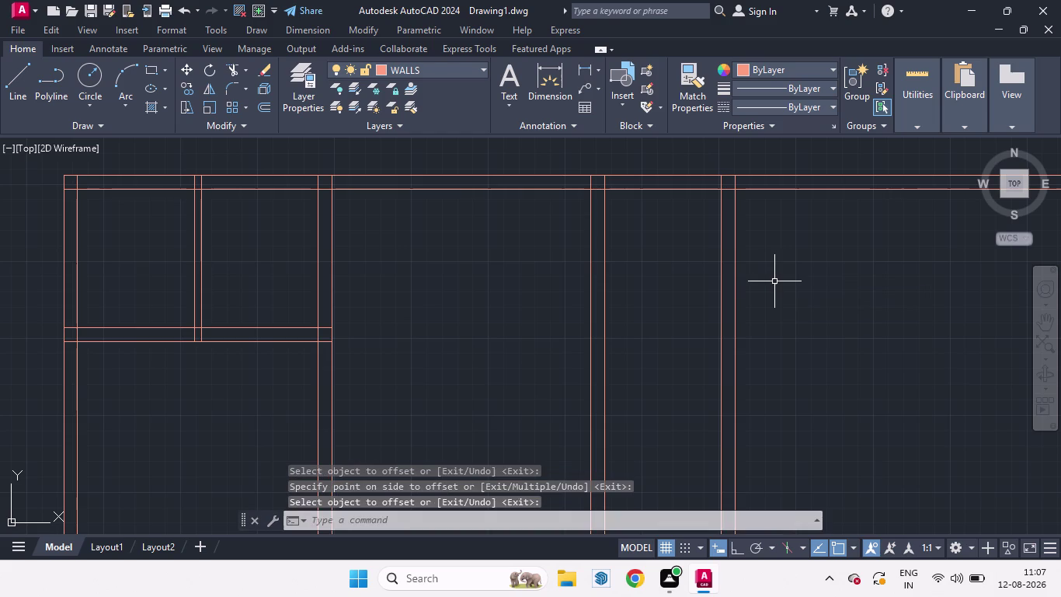
click(736, 292)
Try moving the new vertical line 4.5 with Ortho on, based at its top endpoint.
key(m)
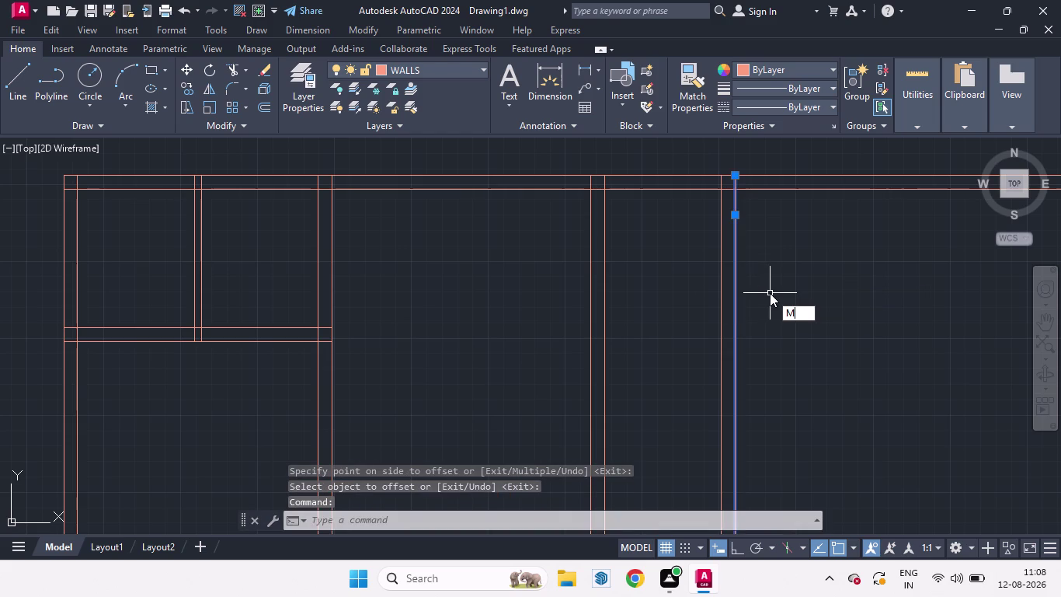
key(Return)
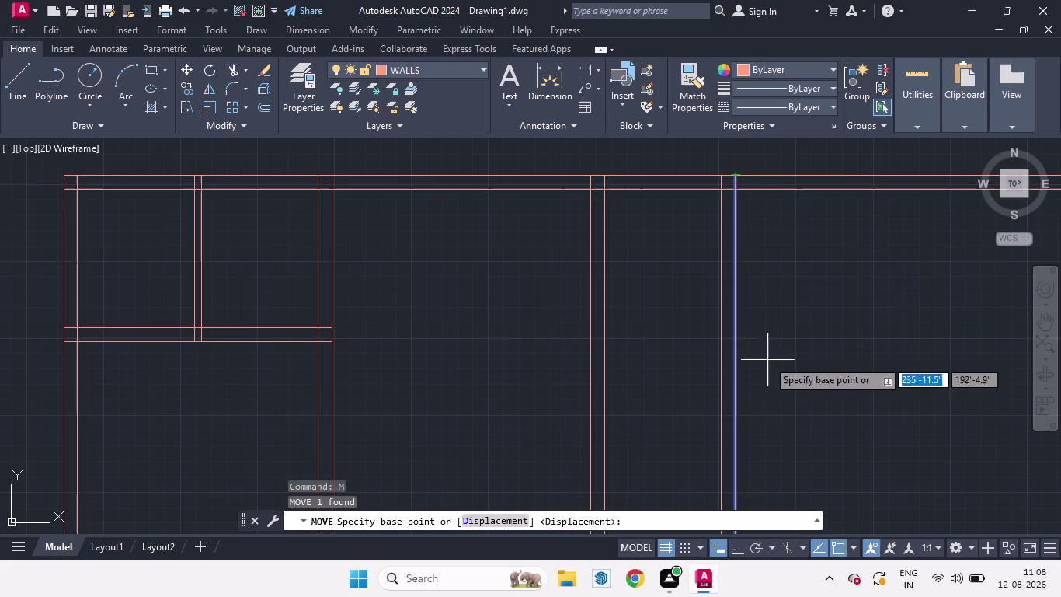
click(739, 546)
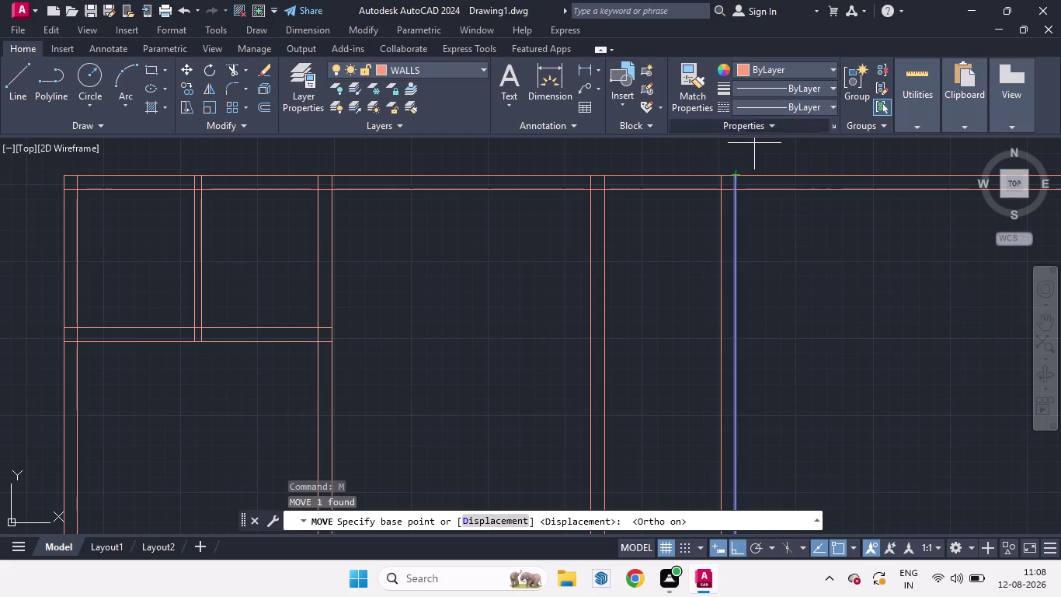
click(736, 172)
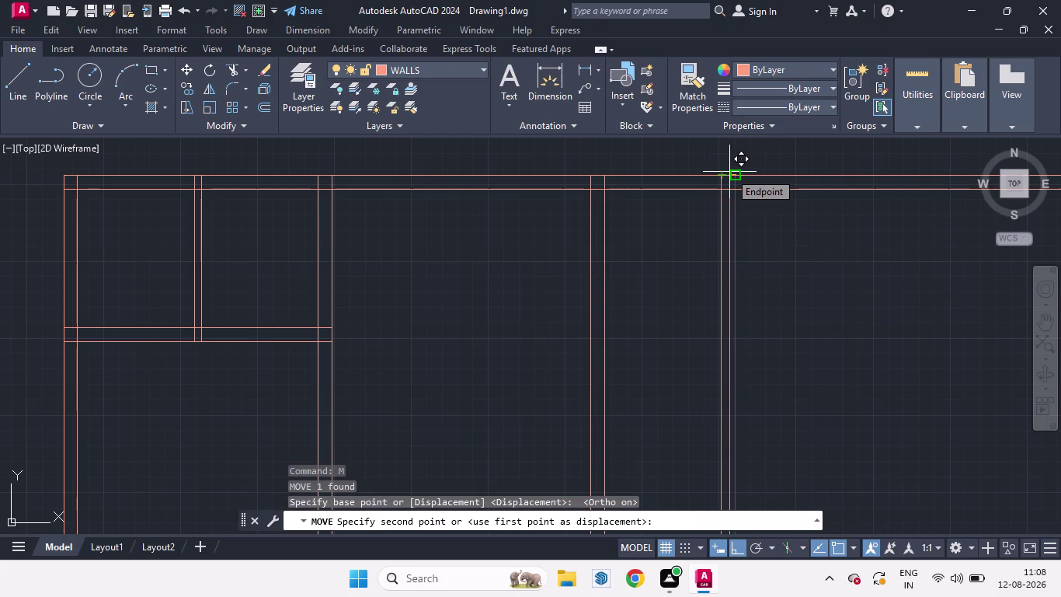
key(4)
key(period)
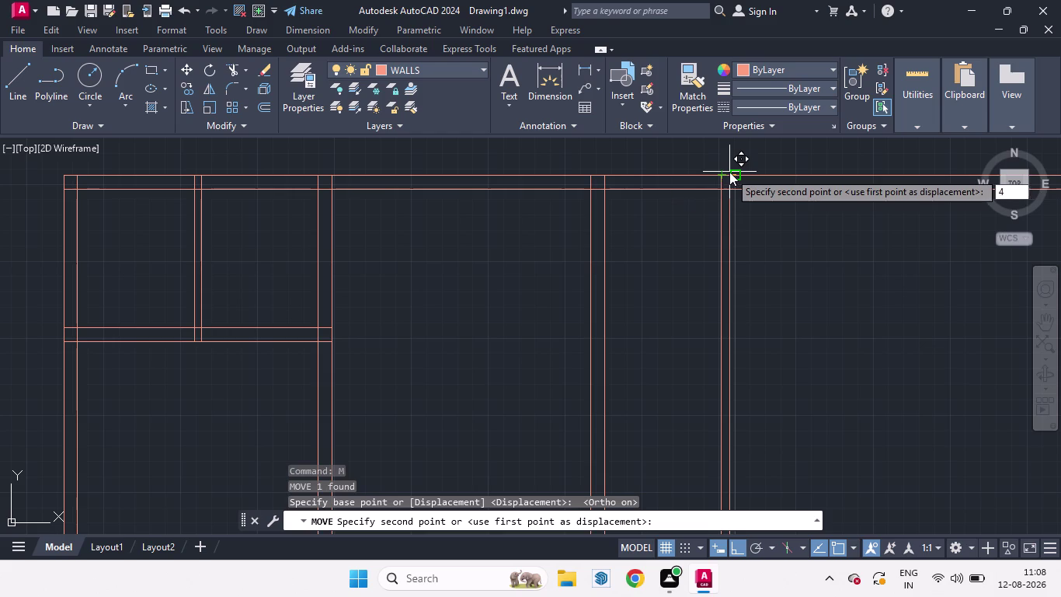
key(5)
key(Return)
key(space)
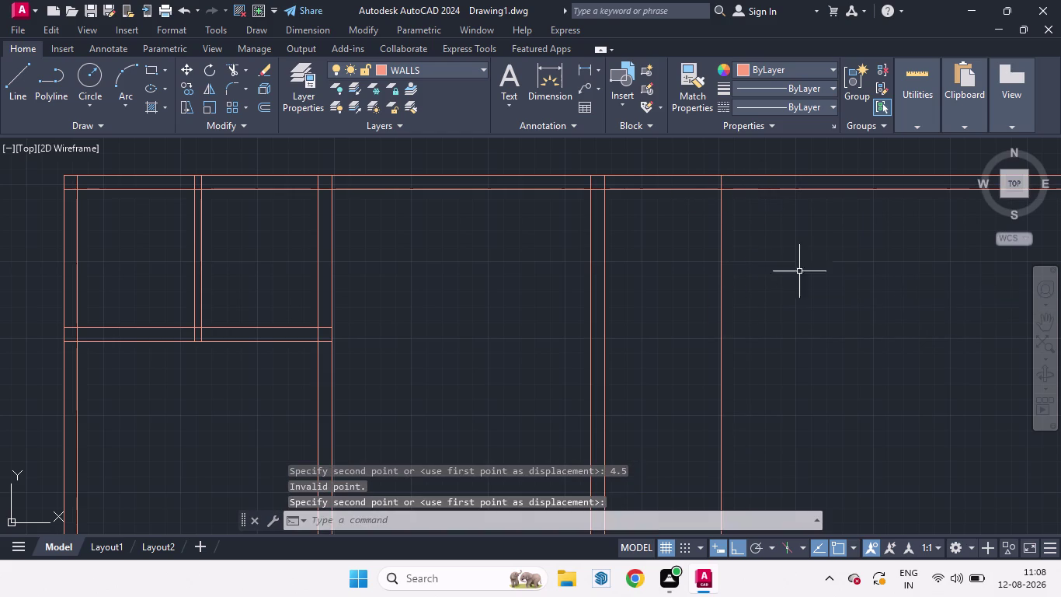
scroll(down, 3)
scroll(up, 3)
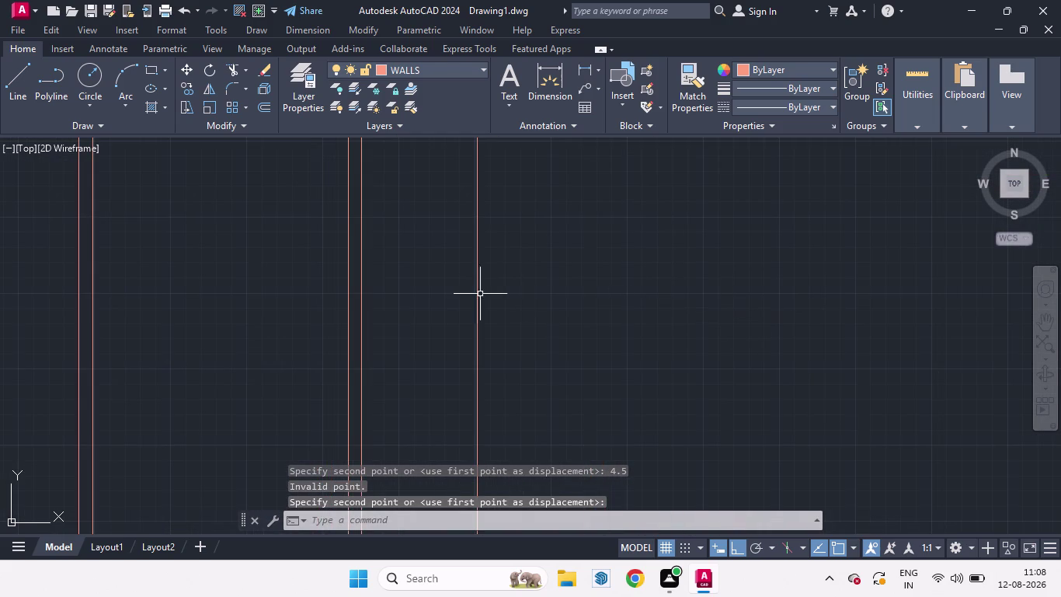
scroll(down, 3)
Try a 4.5 offset distance, then restart the offset command.
key(o)
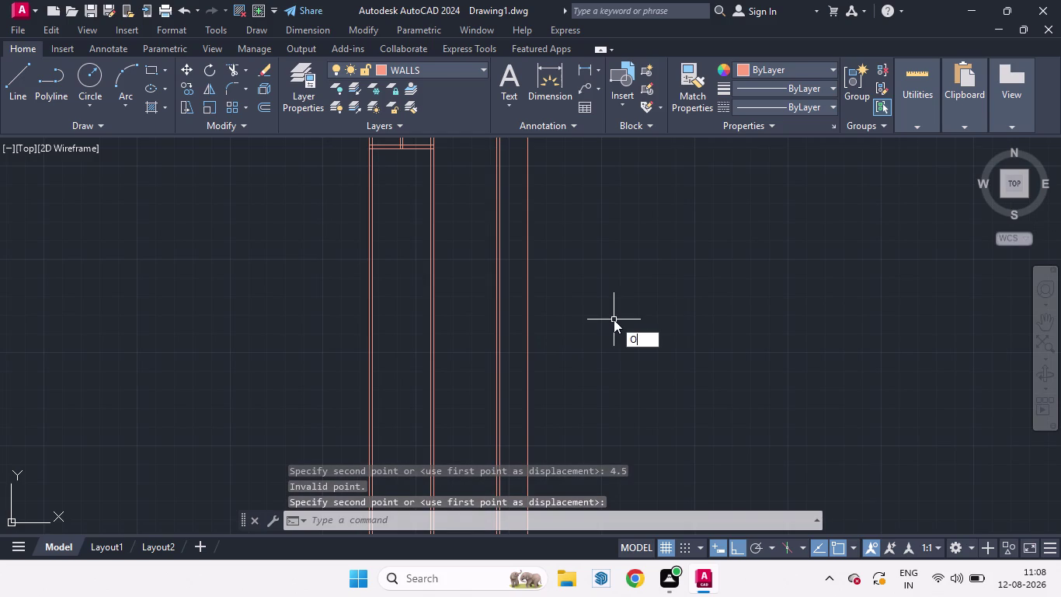
key(4)
text(.5)
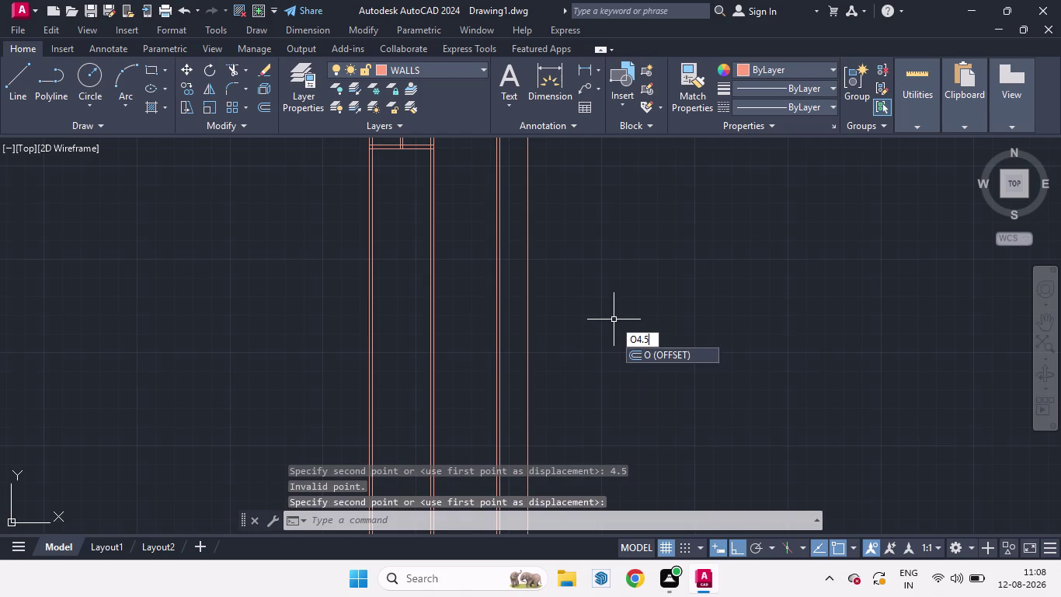
key(space)
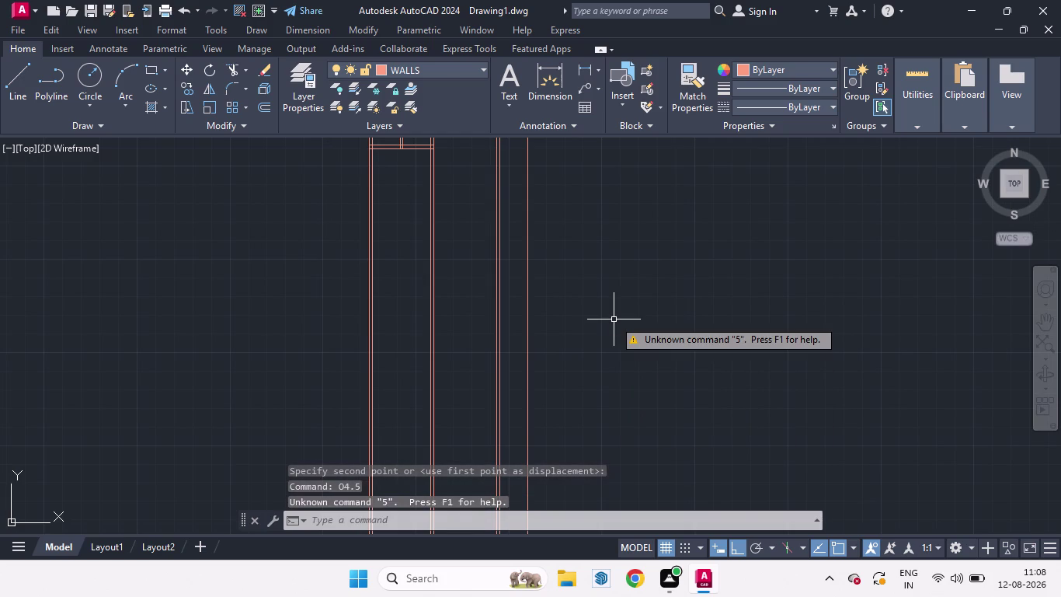
key(o)
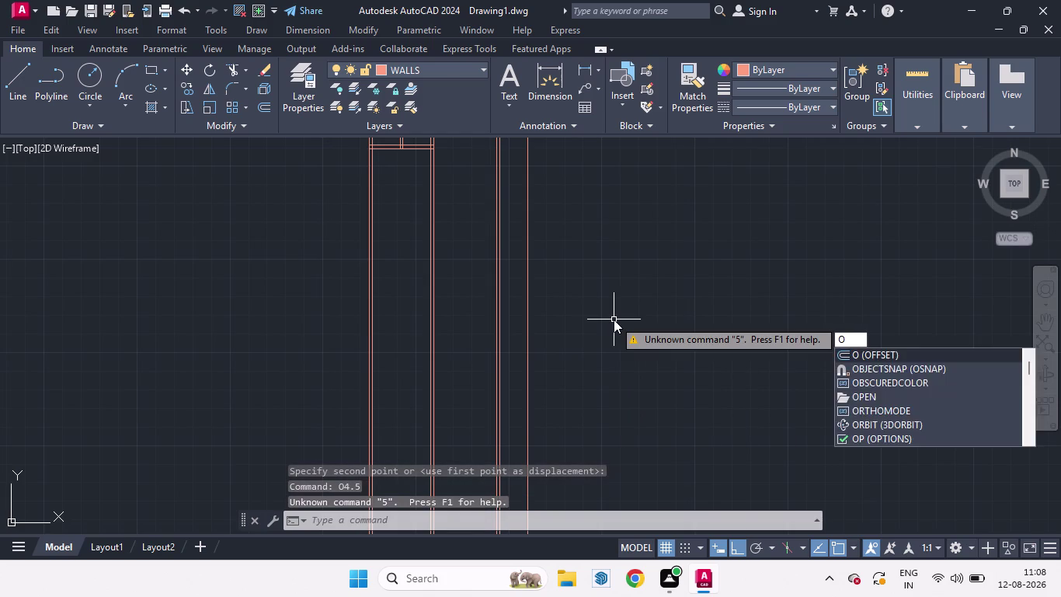
key(space)
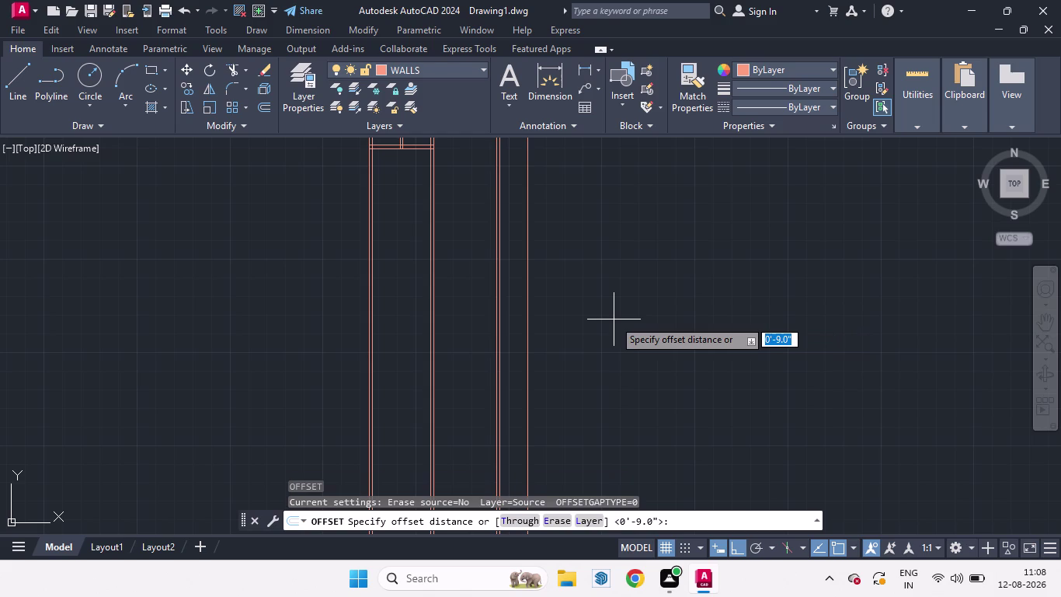
Offset the rightmost vertical wall line 4.5 units to its right.
key(4)
scroll(down, 3)
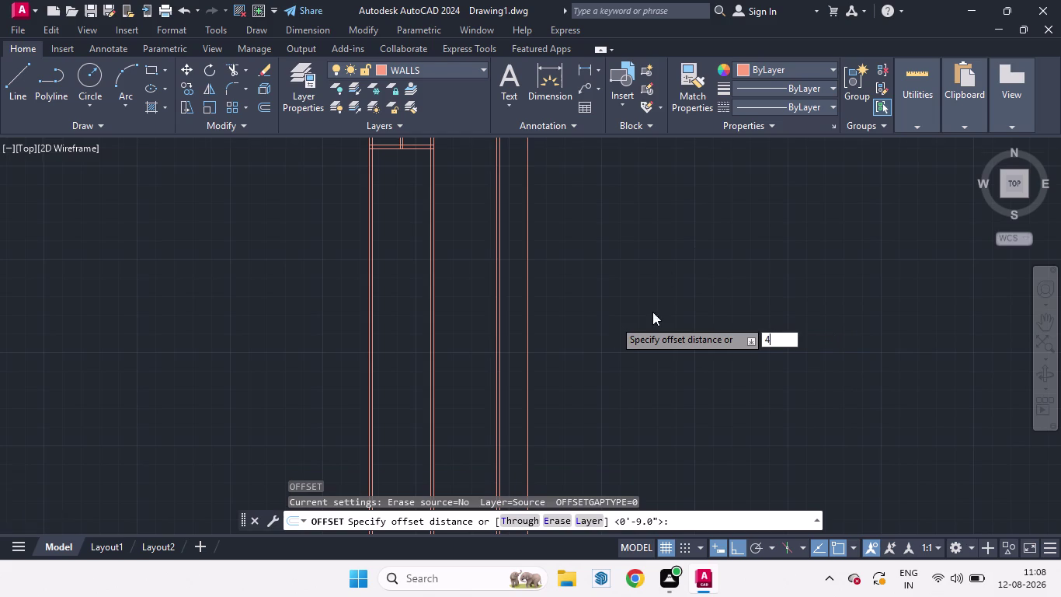
scroll(down, 3)
scroll(up, 3)
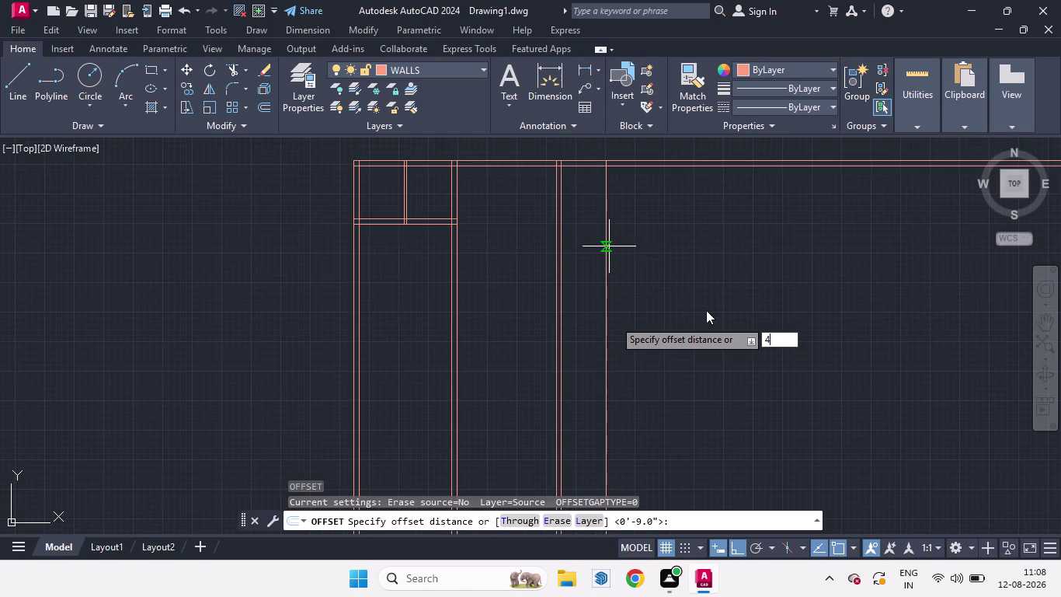
text(.5)
key(Return)
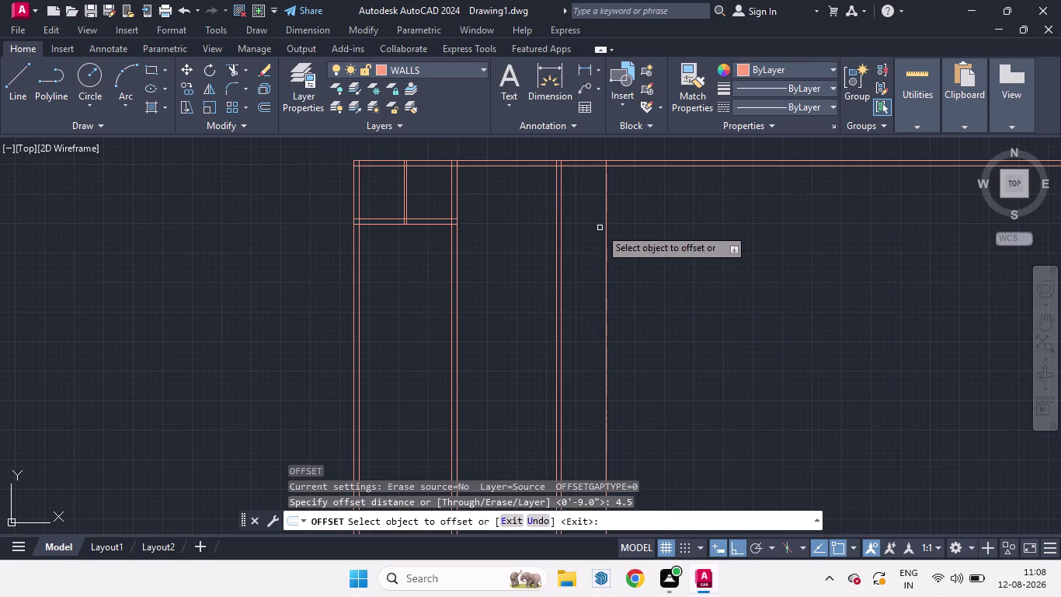
drag(604, 234, 618, 235)
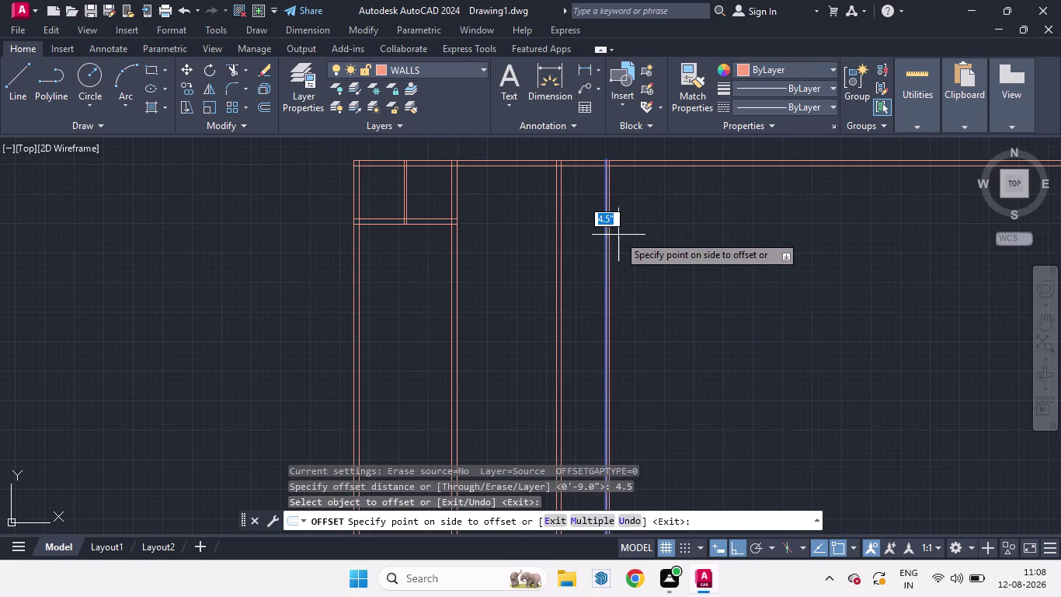
click(620, 234)
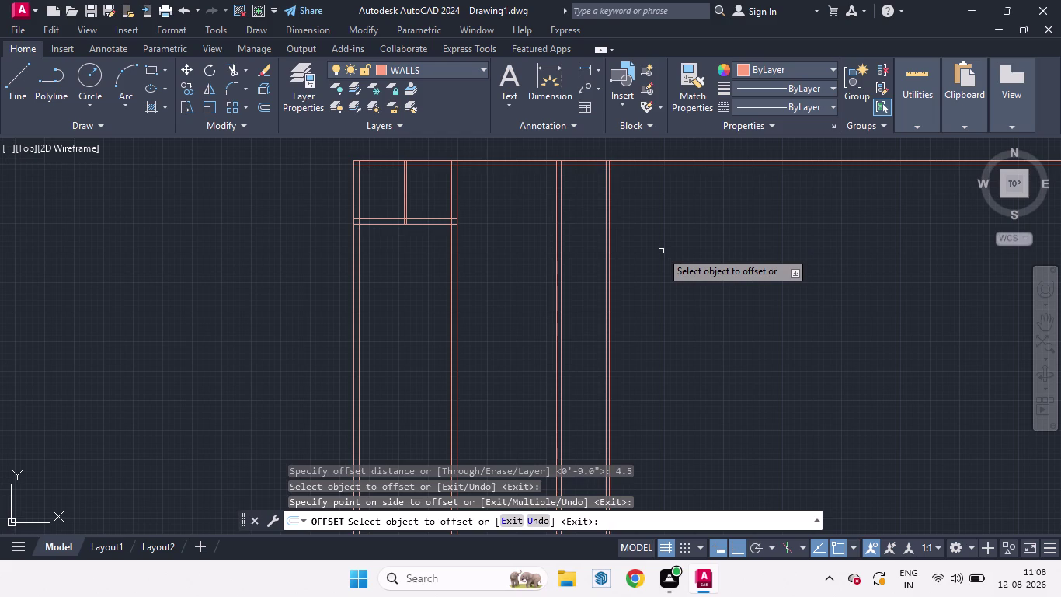
key(space)
Offset a vertical wall line 6'-4" further right.
key(space)
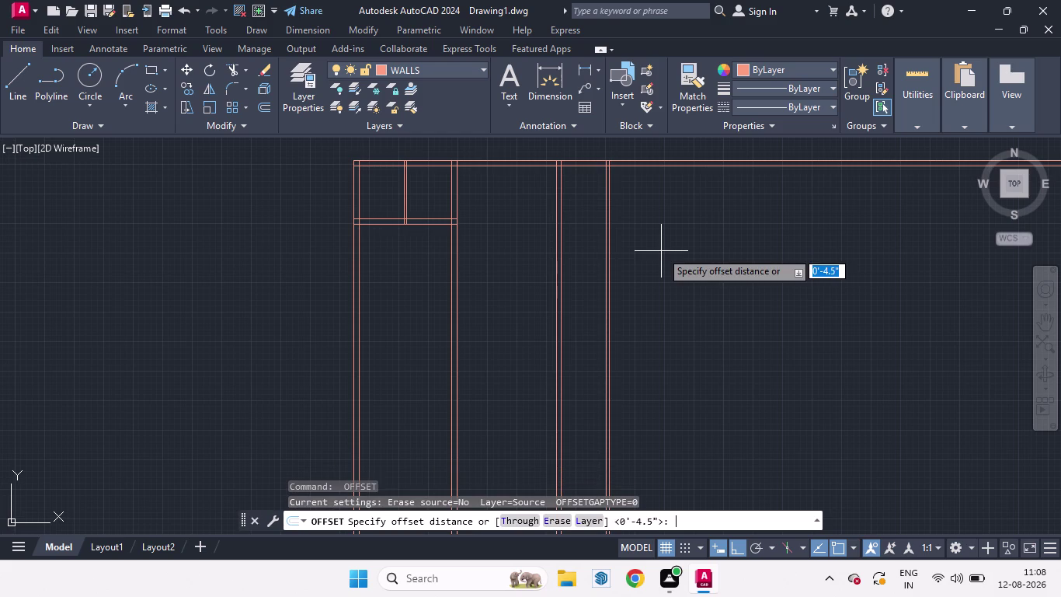
key(6)
key(apostrophe)
key(4)
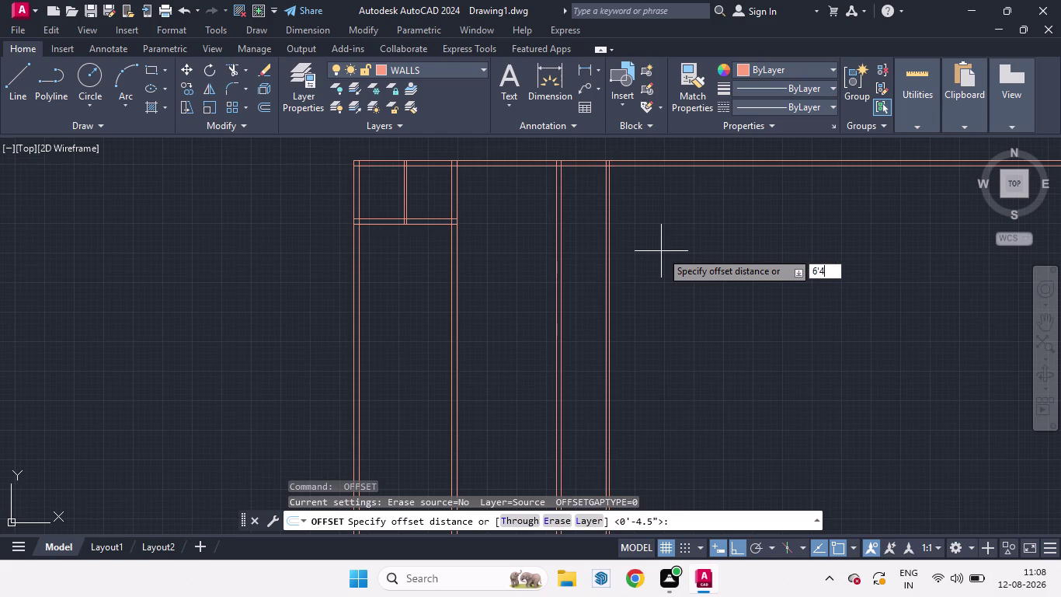
key(Return)
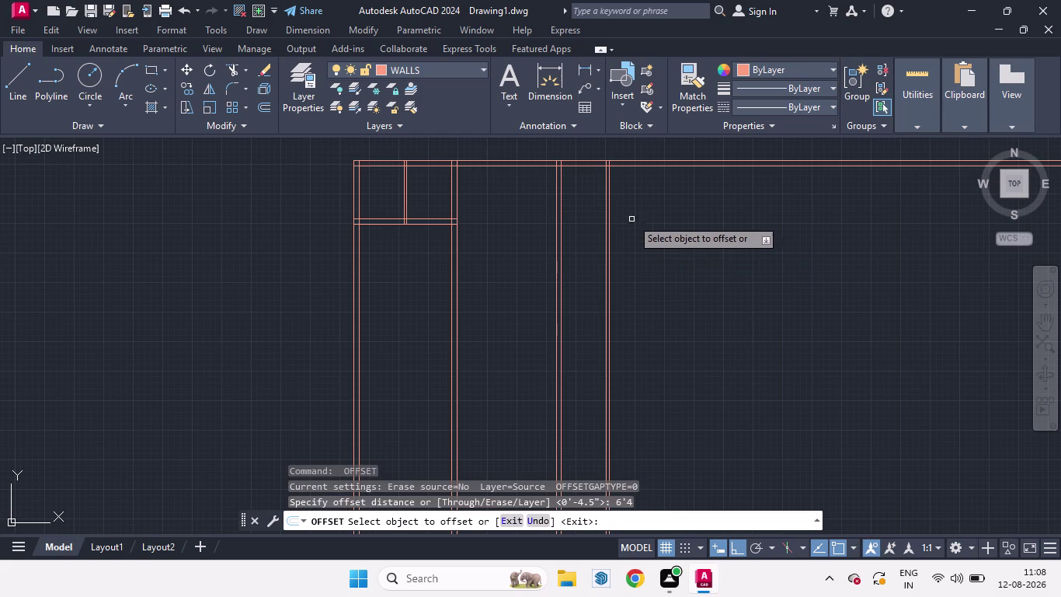
scroll(up, 3)
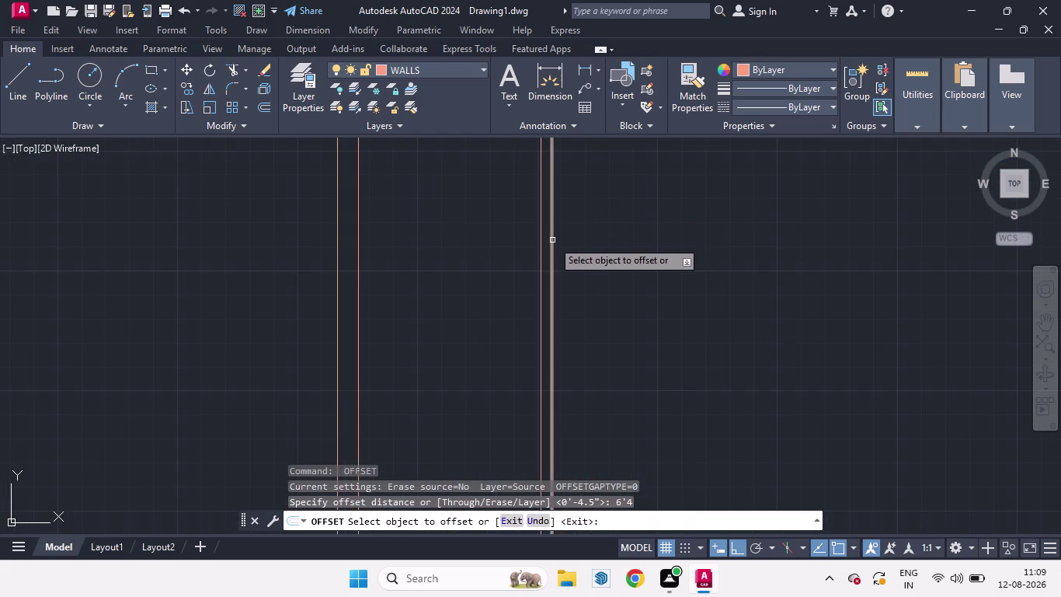
drag(552, 240, 662, 251)
click(662, 250)
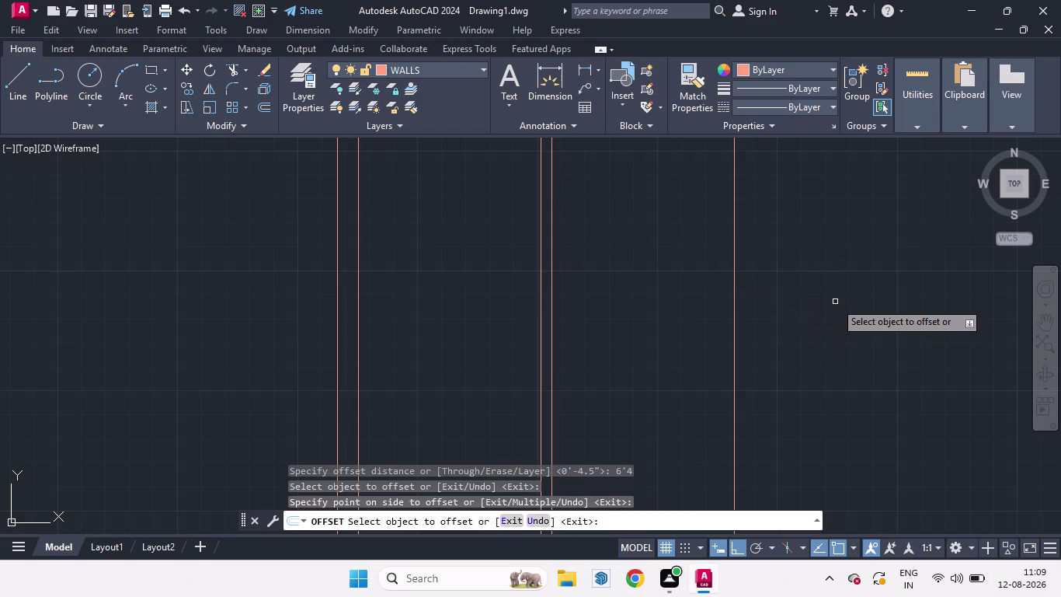
key(space)
Double the new right vertical wall with a 9-inch parallel line.
key(space)
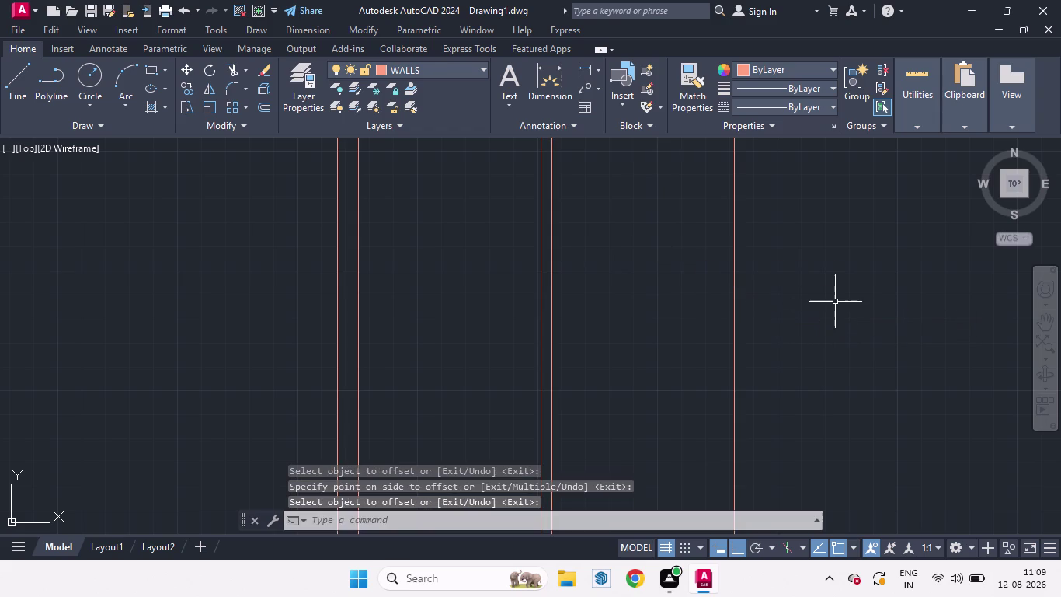
key(9)
key(Return)
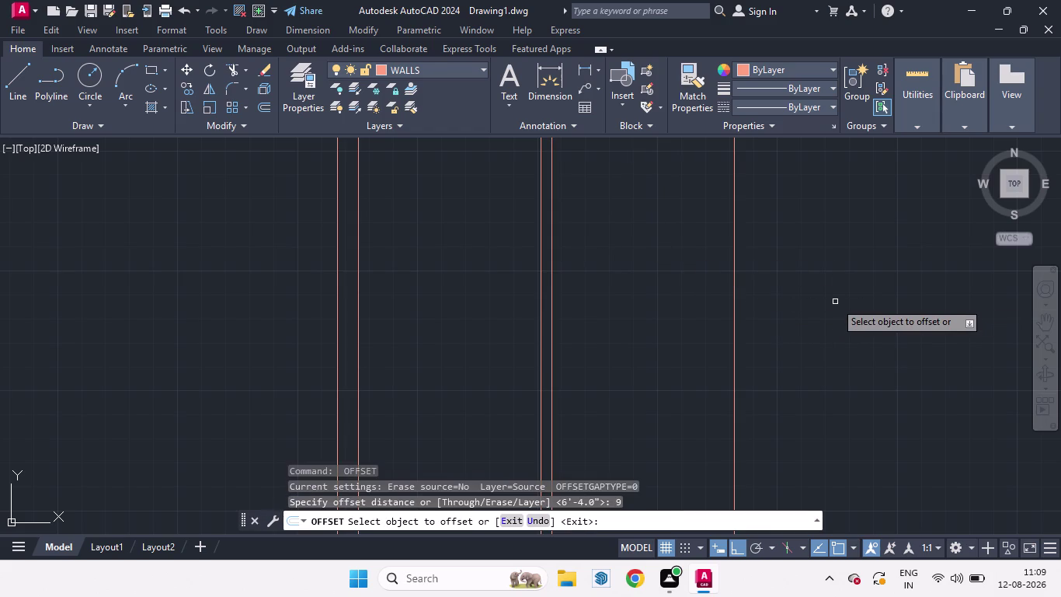
drag(734, 295, 739, 295)
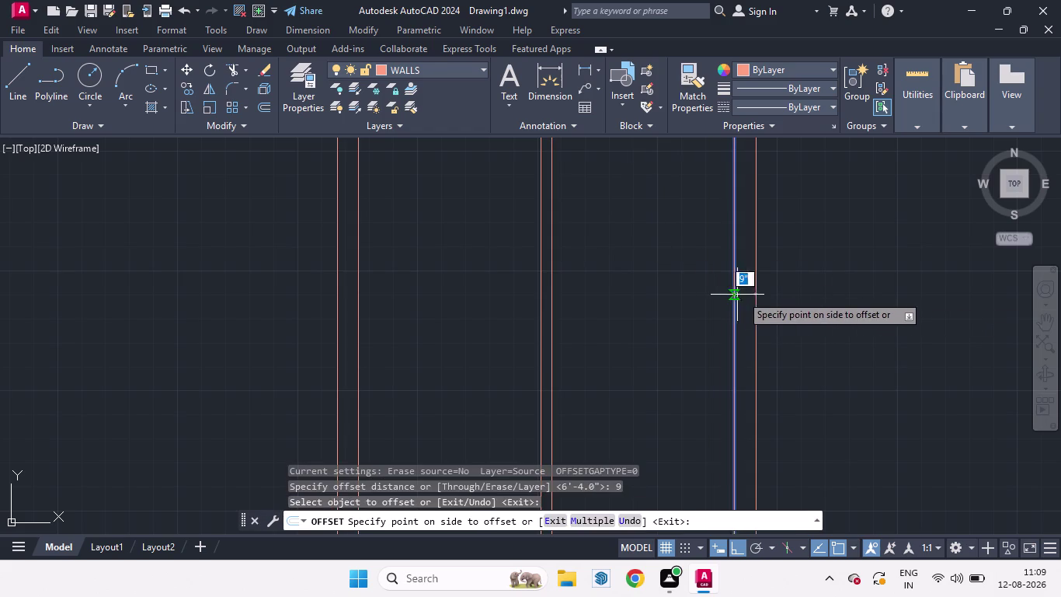
drag(739, 295, 781, 298)
click(799, 305)
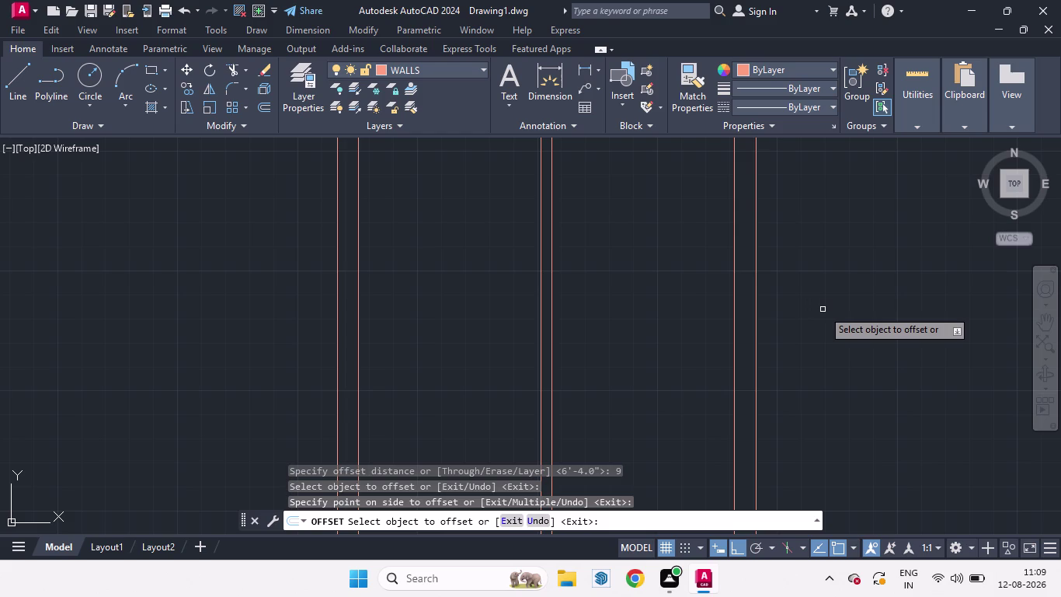
scroll(down, 3)
scroll(up, 3)
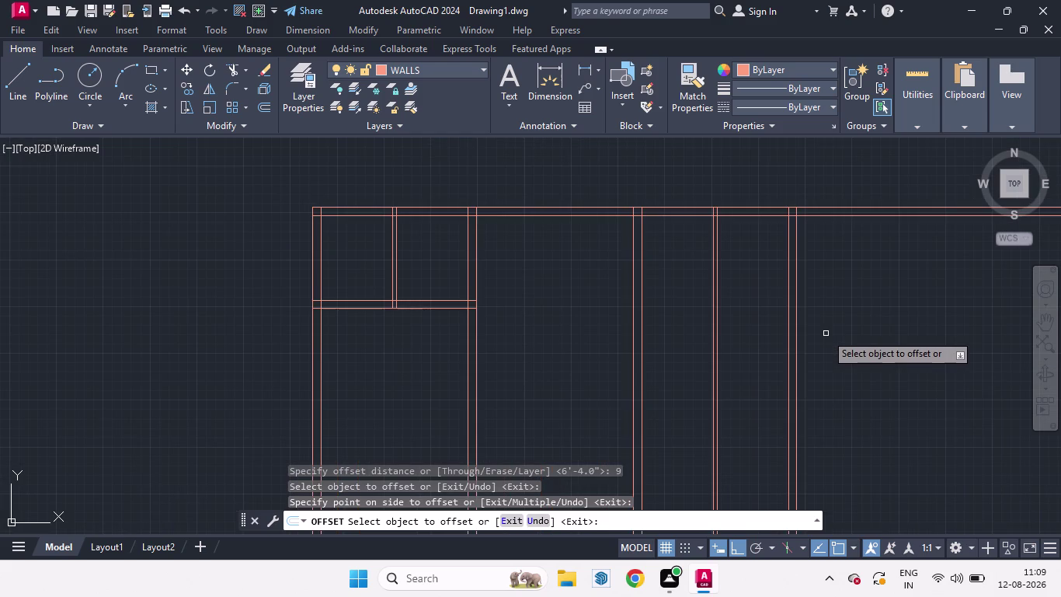
key(space)
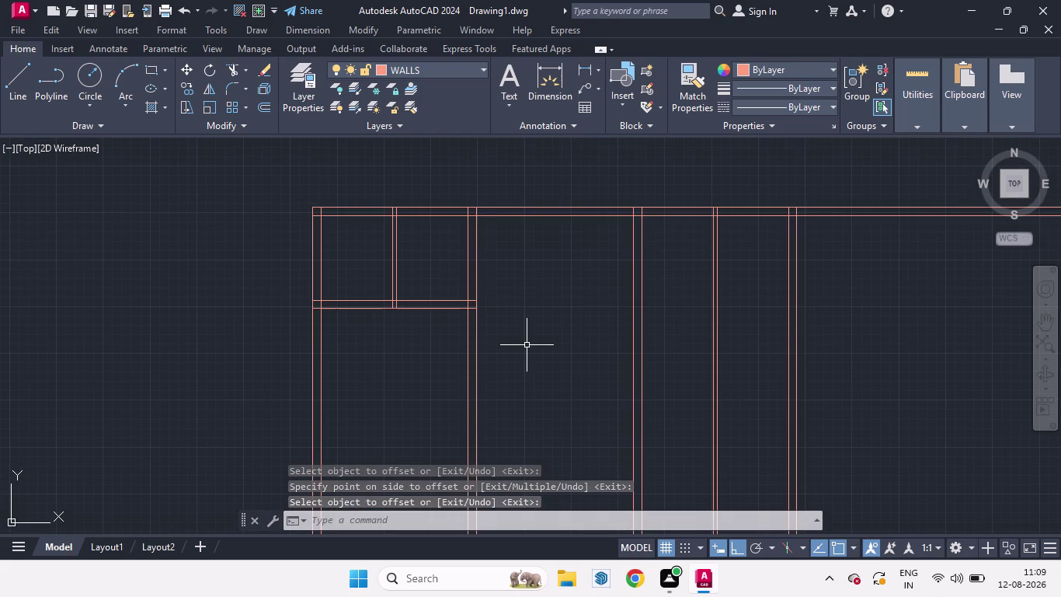
Extend the upper cross-wall line to the right outer wall with EX.
text(EX)
key(Return)
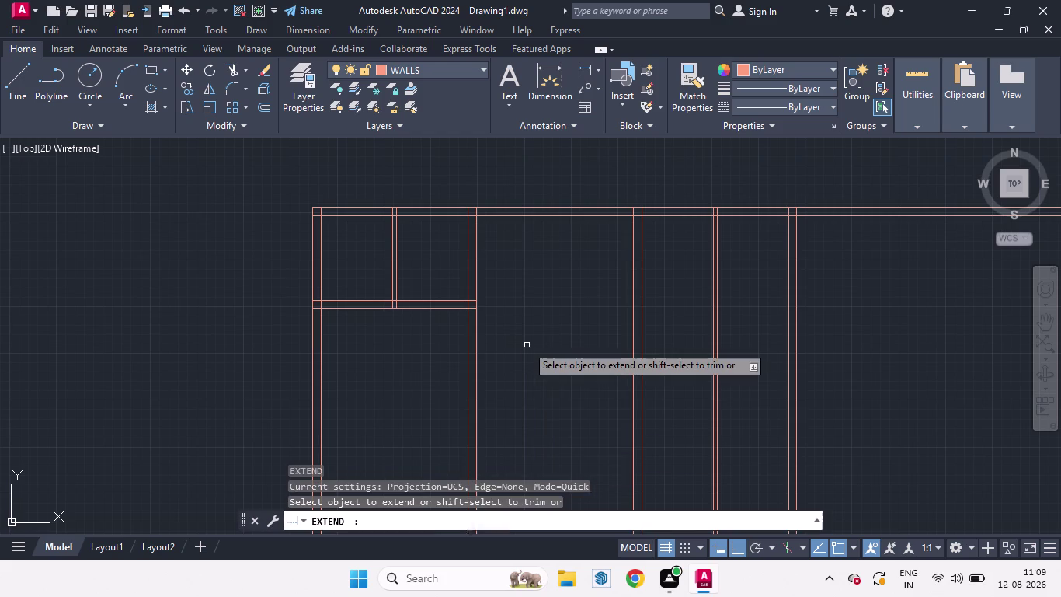
click(437, 301)
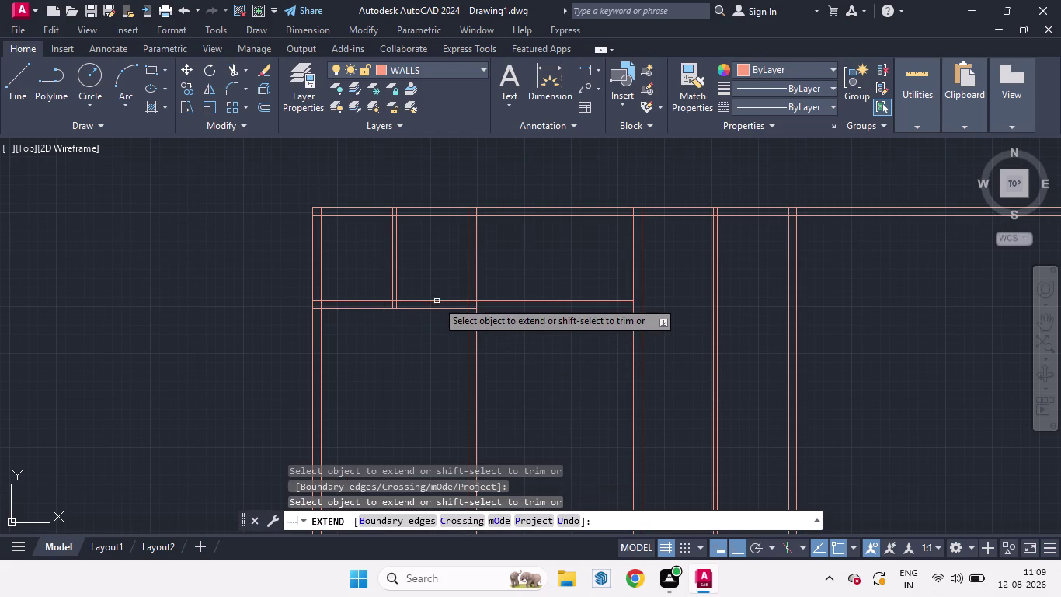
click(440, 309)
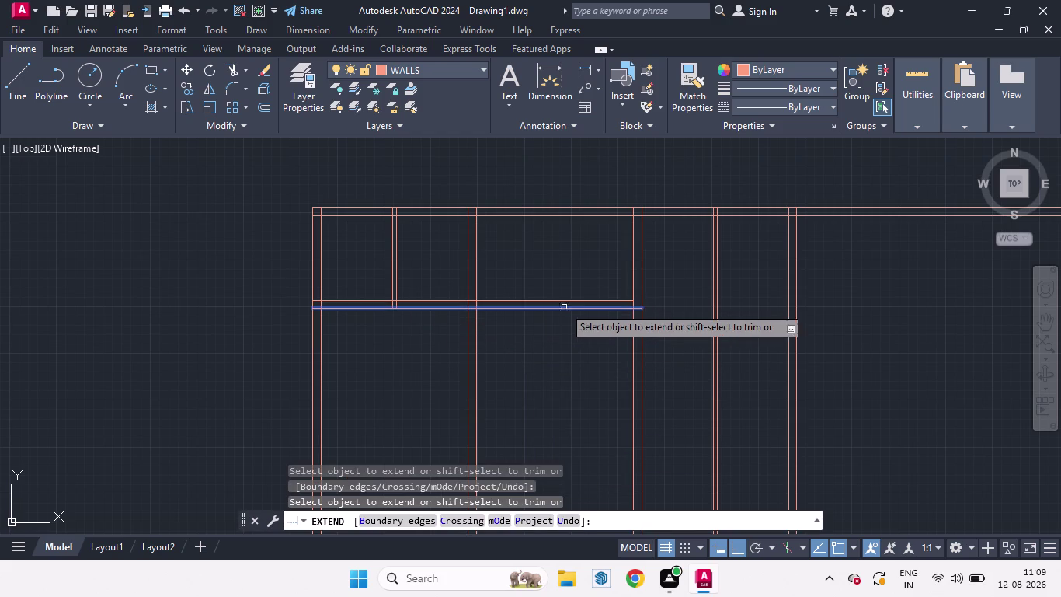
click(602, 301)
click(612, 303)
click(611, 302)
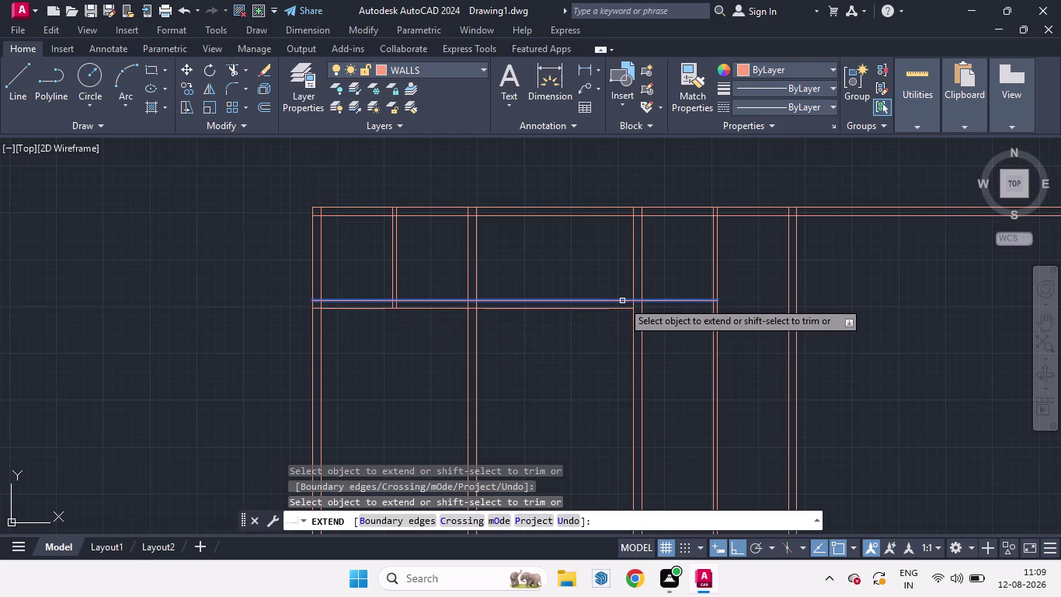
double_click(623, 301)
click(684, 301)
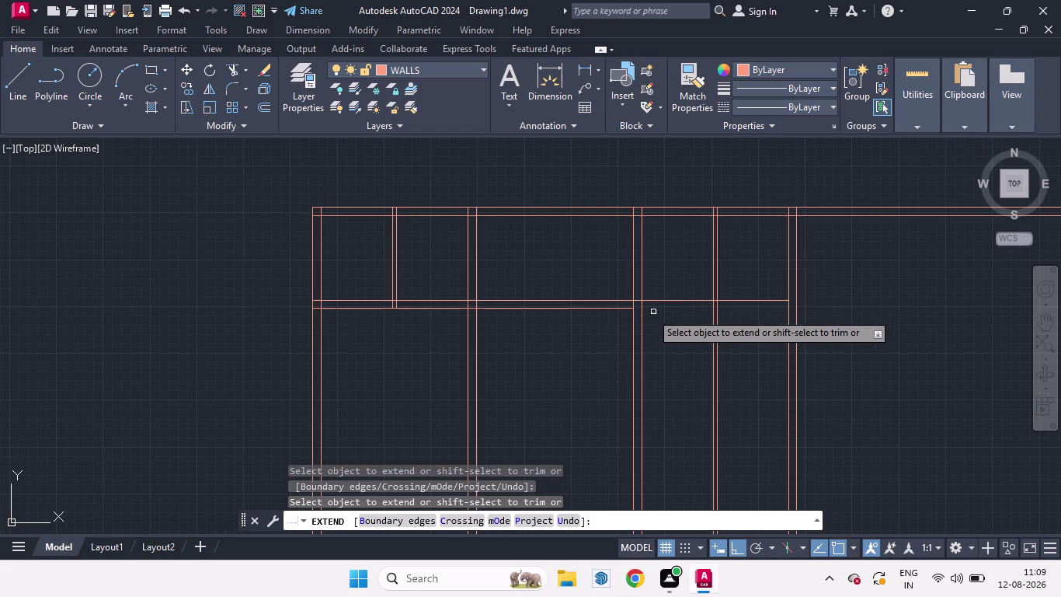
Extend the lower cross-wall line to the right outer wall.
click(614, 307)
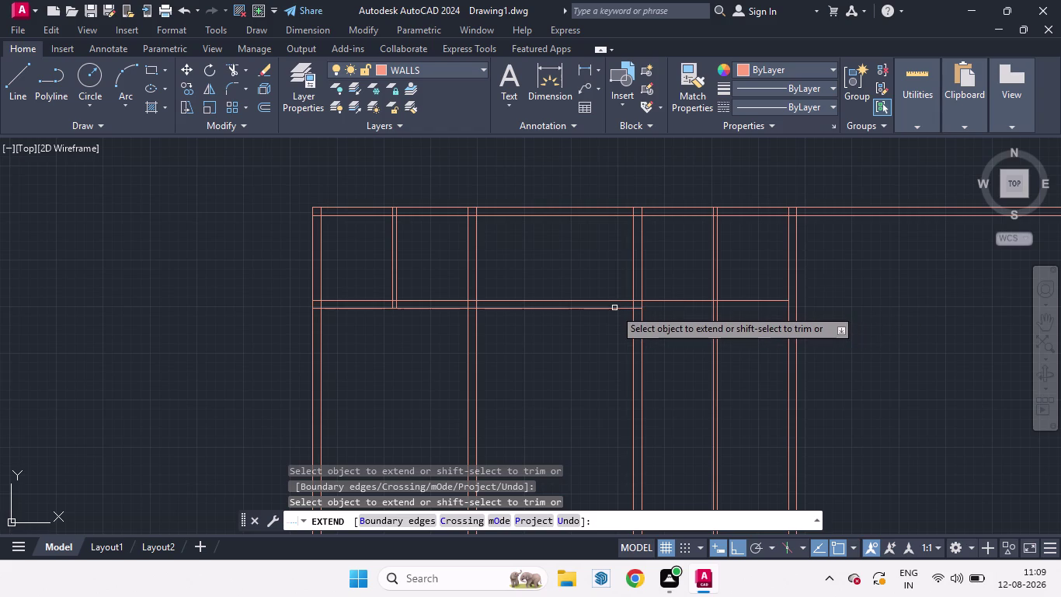
click(615, 308)
click(614, 310)
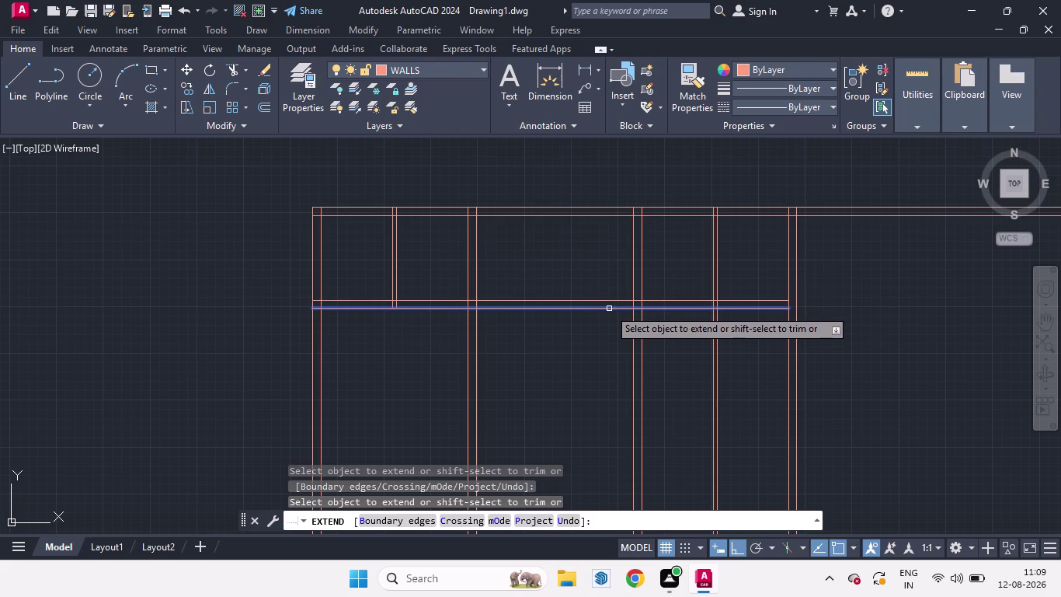
click(609, 308)
key(space)
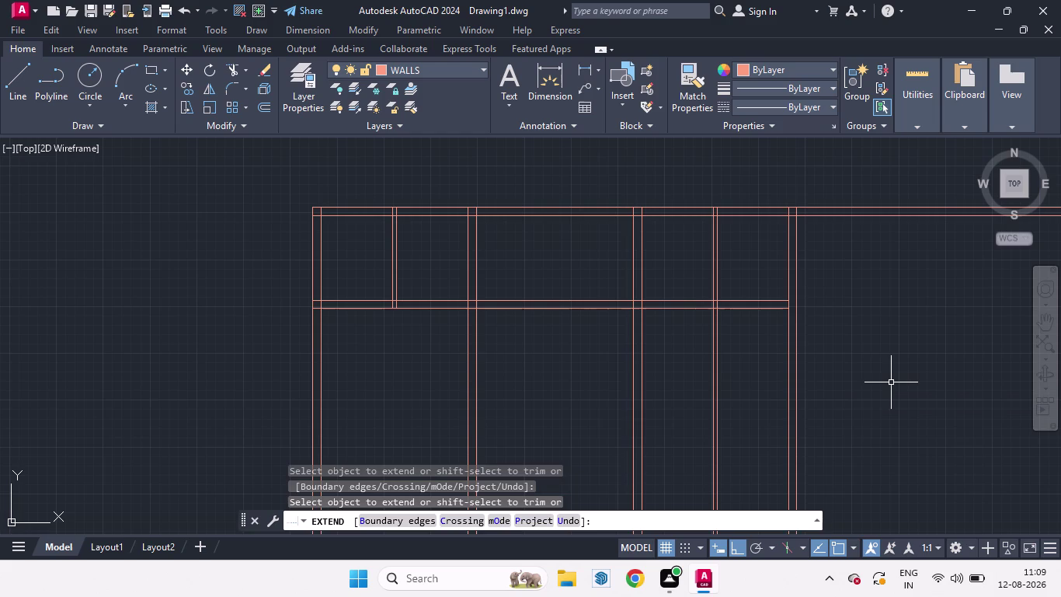
Fence-trim the cross-wall lines out of the central hall.
text(TR)
key(Return)
key(Return)
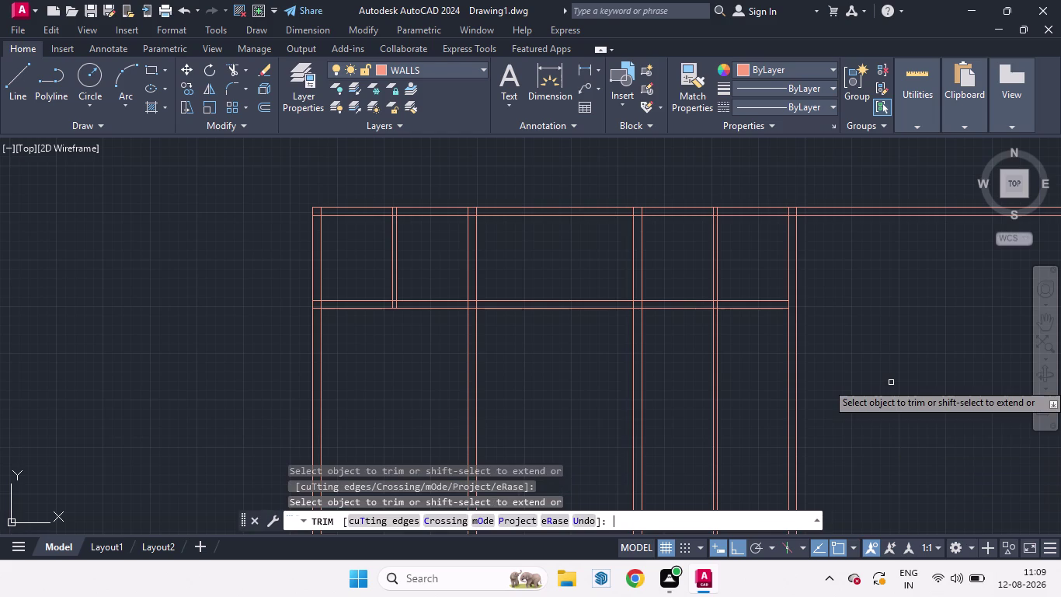
drag(566, 254, 571, 413)
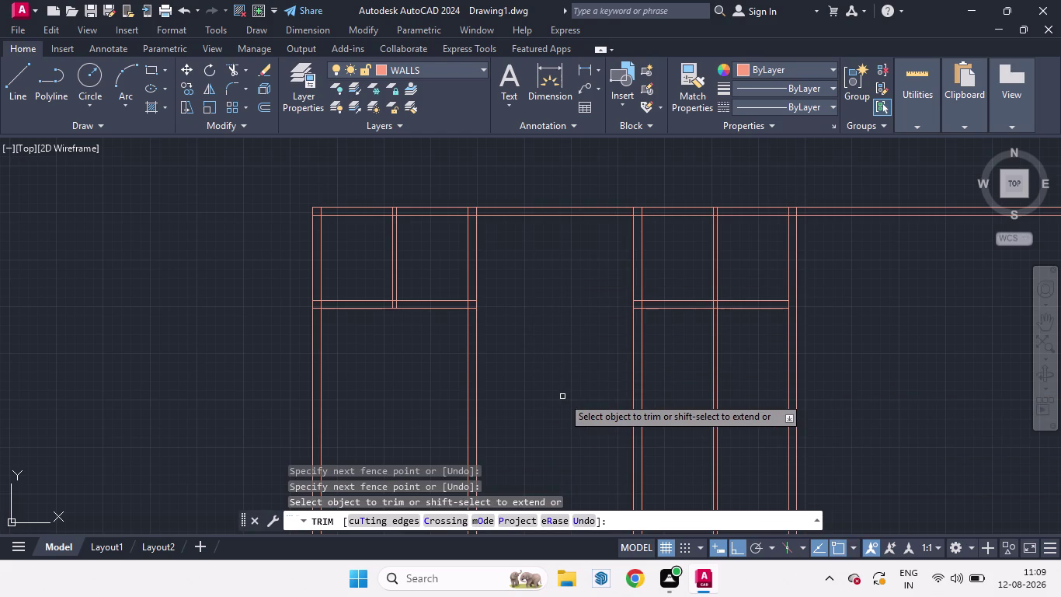
scroll(down, 3)
scroll(up, 3)
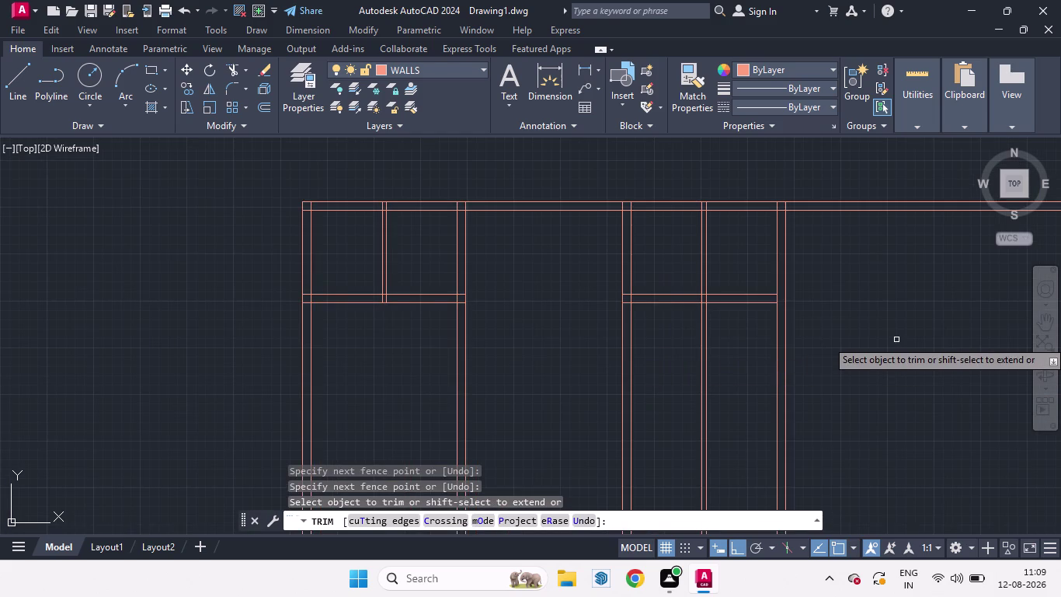
key(space)
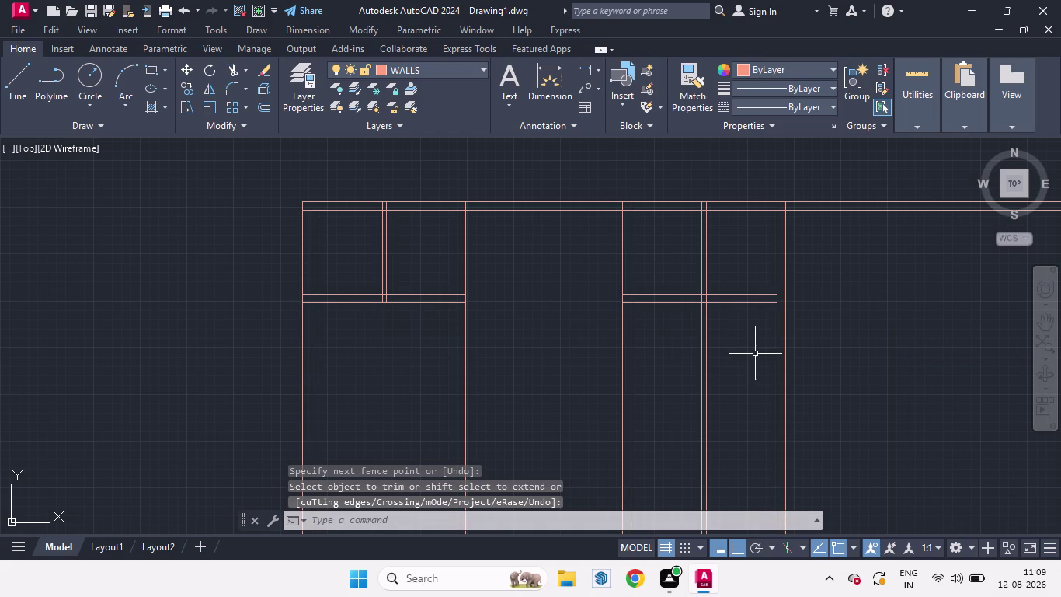
text(QD)
key(Return)
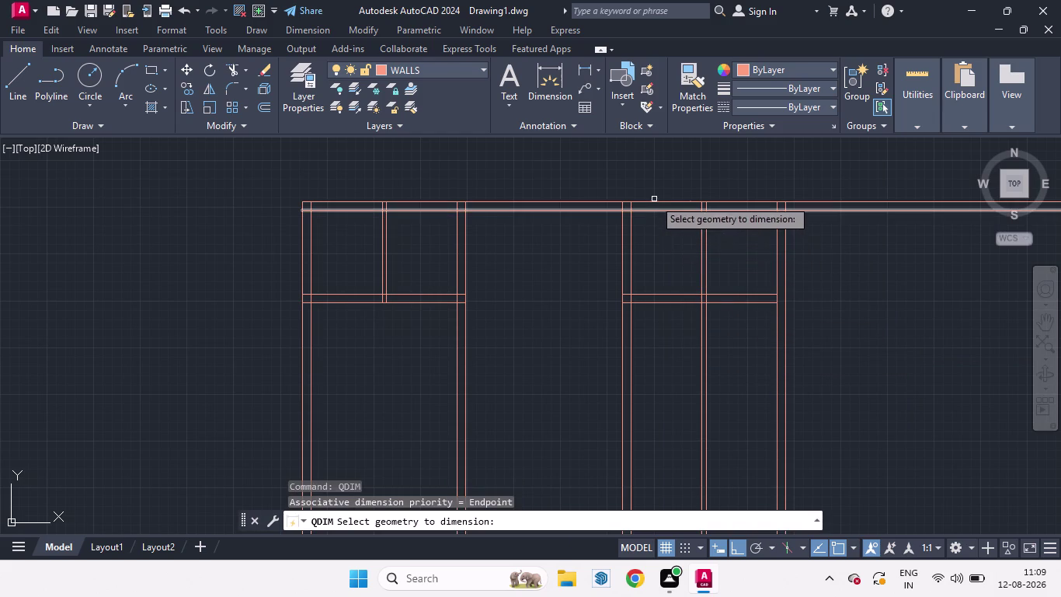
Try a quick dimension of the walls, then delete the stray outline at right.
click(825, 250)
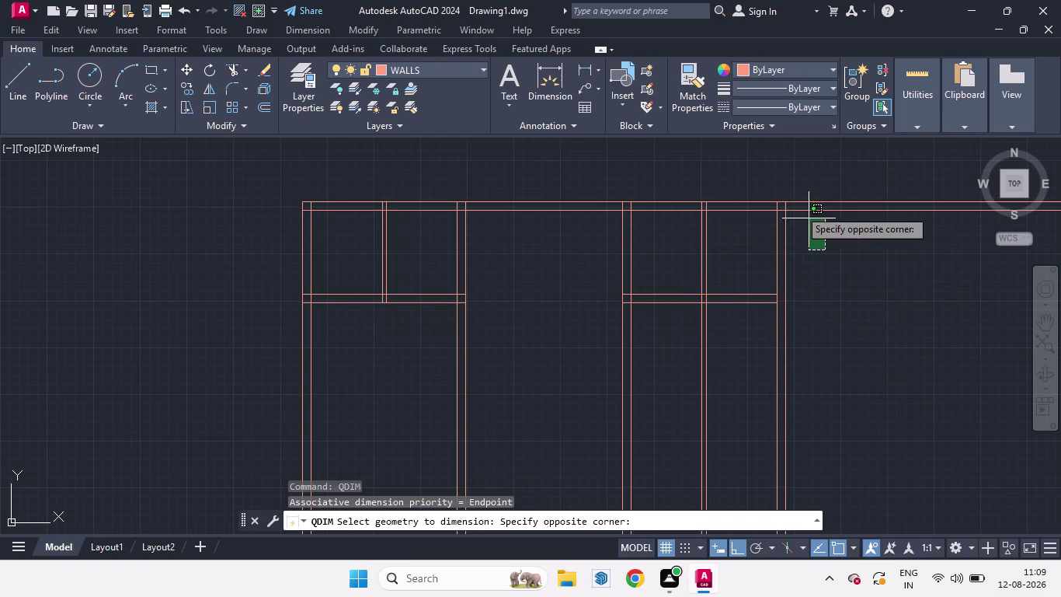
click(270, 153)
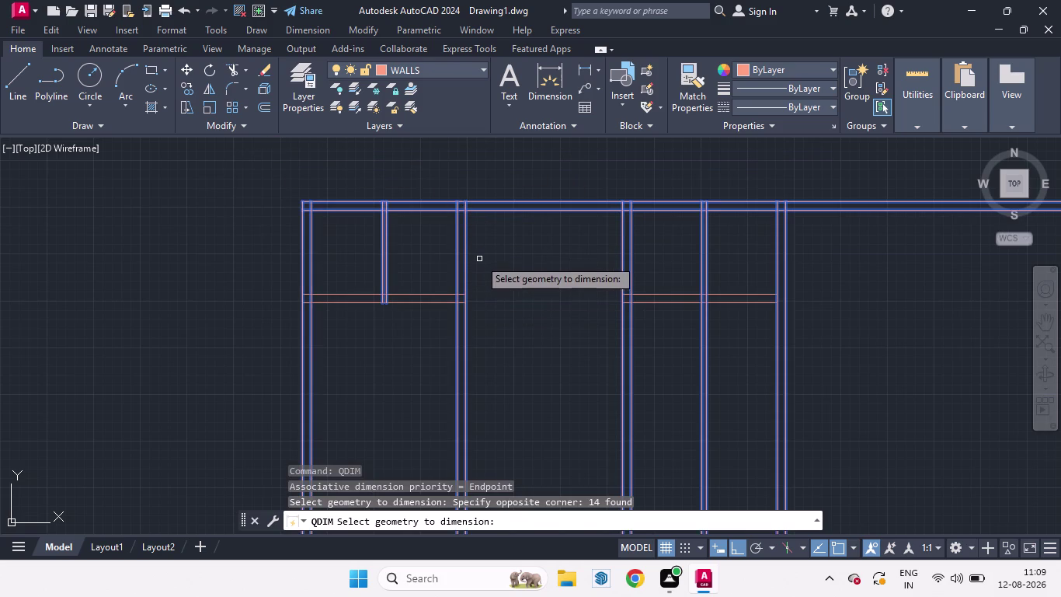
key(Return)
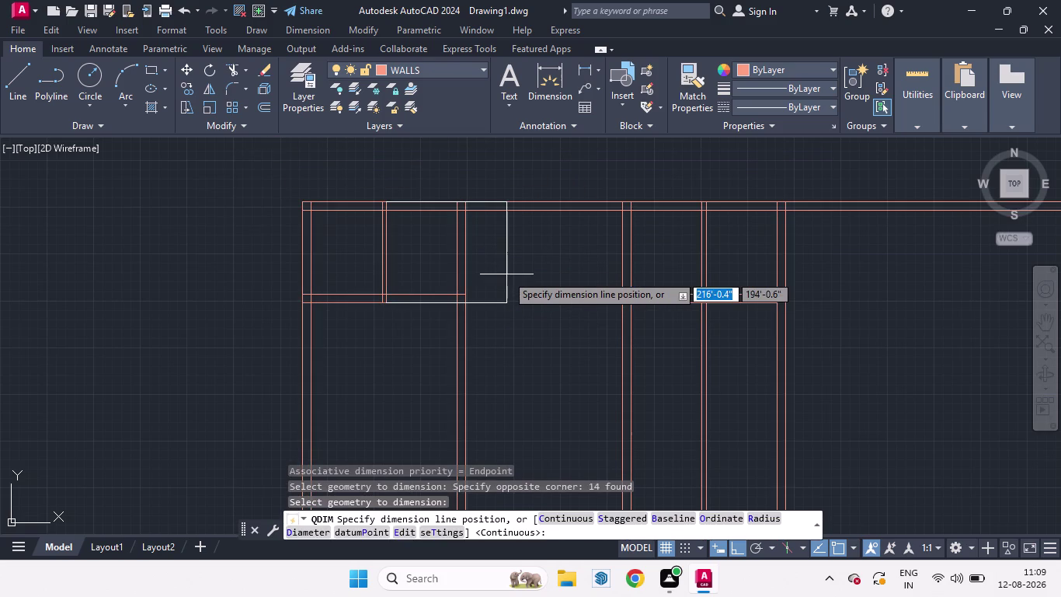
click(840, 256)
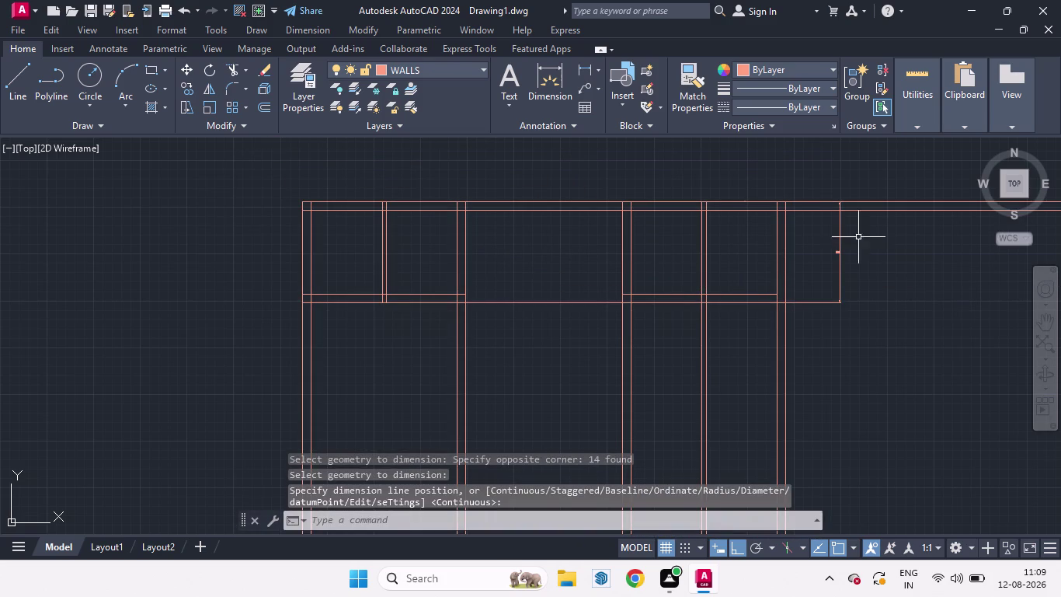
scroll(up, 3)
scroll(down, 3)
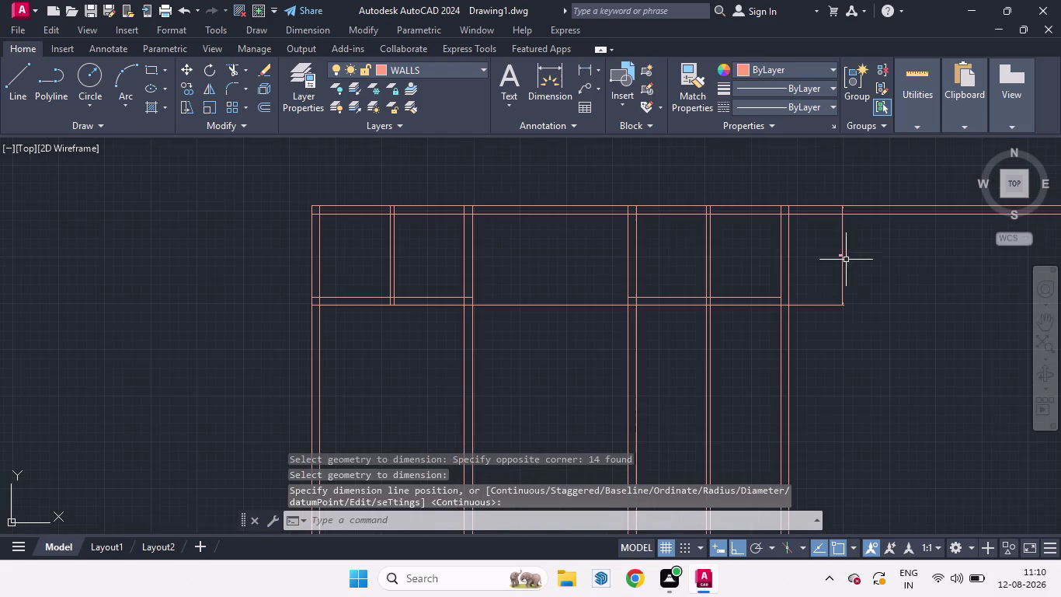
click(843, 286)
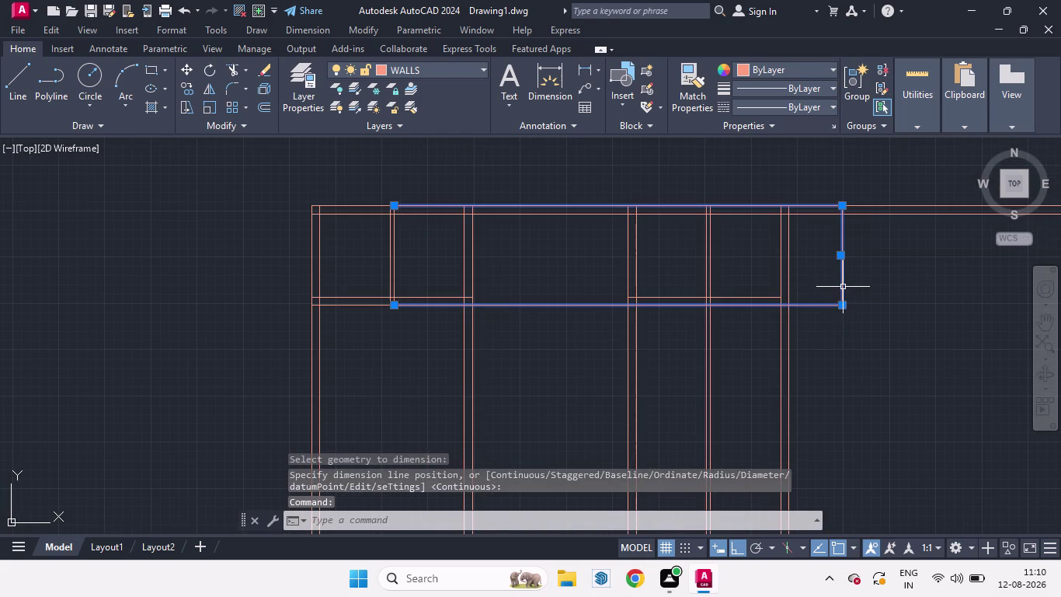
key(Delete)
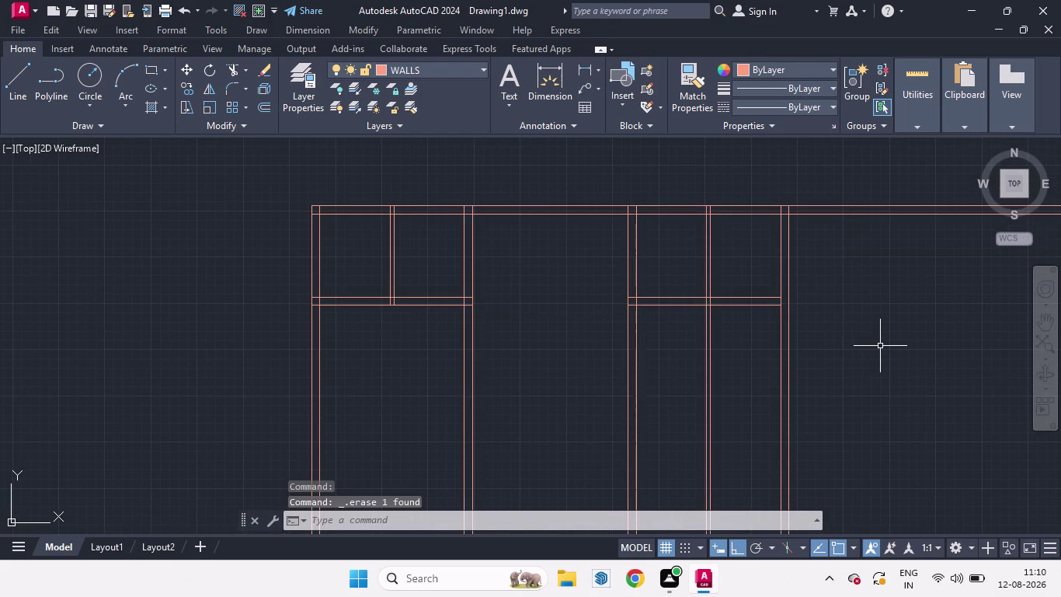
Select the wall lines again for a second quick dimension.
text(Q)
text(D)
key(Return)
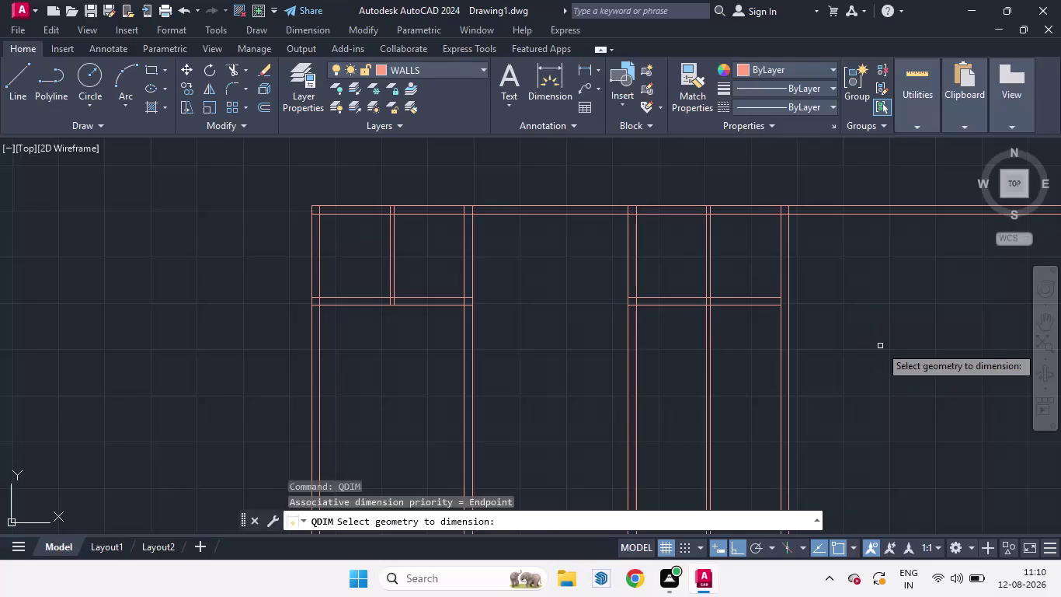
click(812, 276)
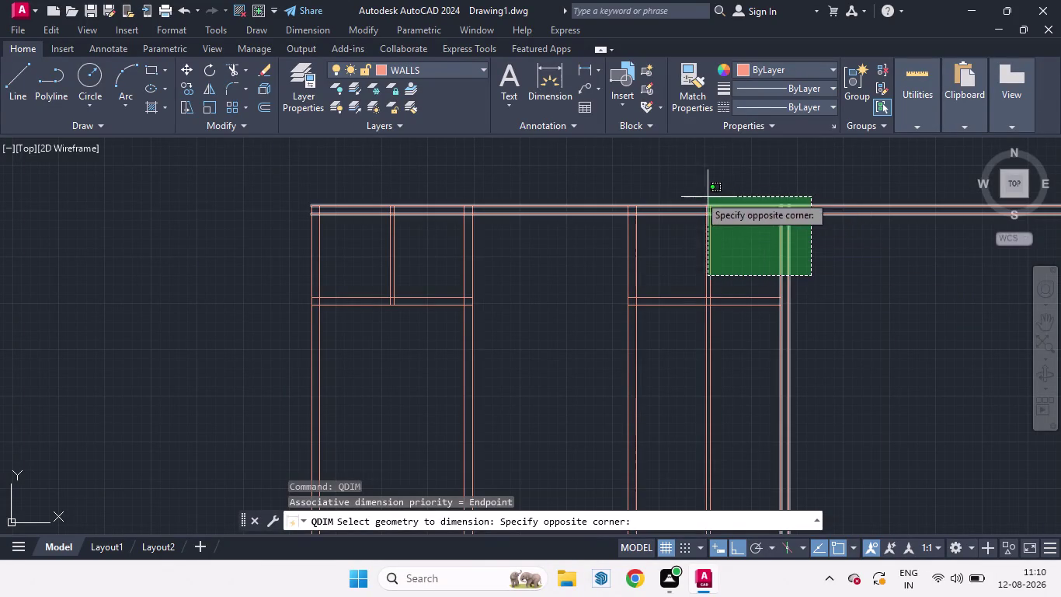
click(270, 149)
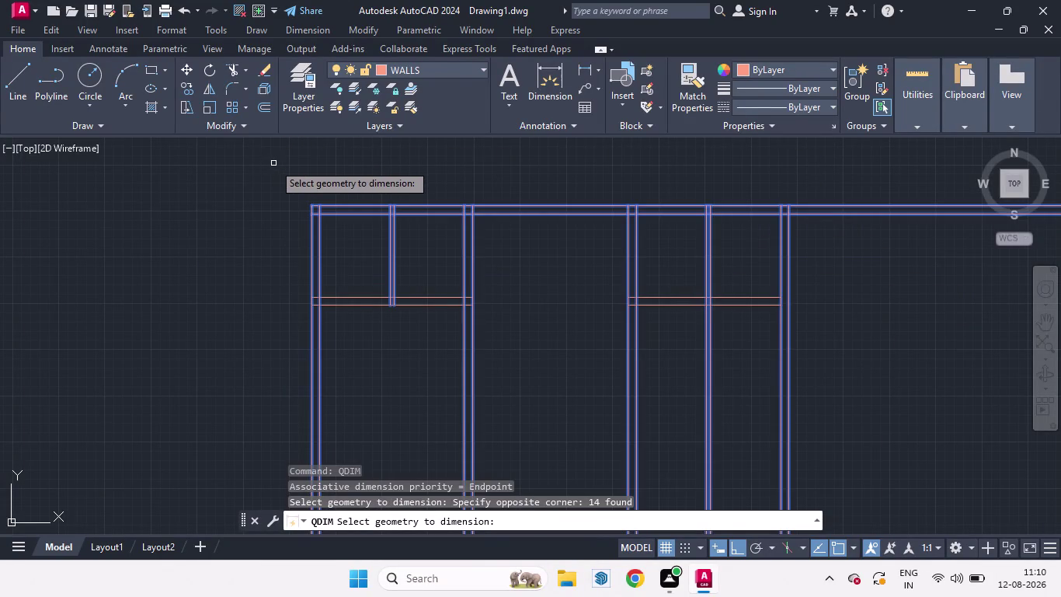
click(267, 153)
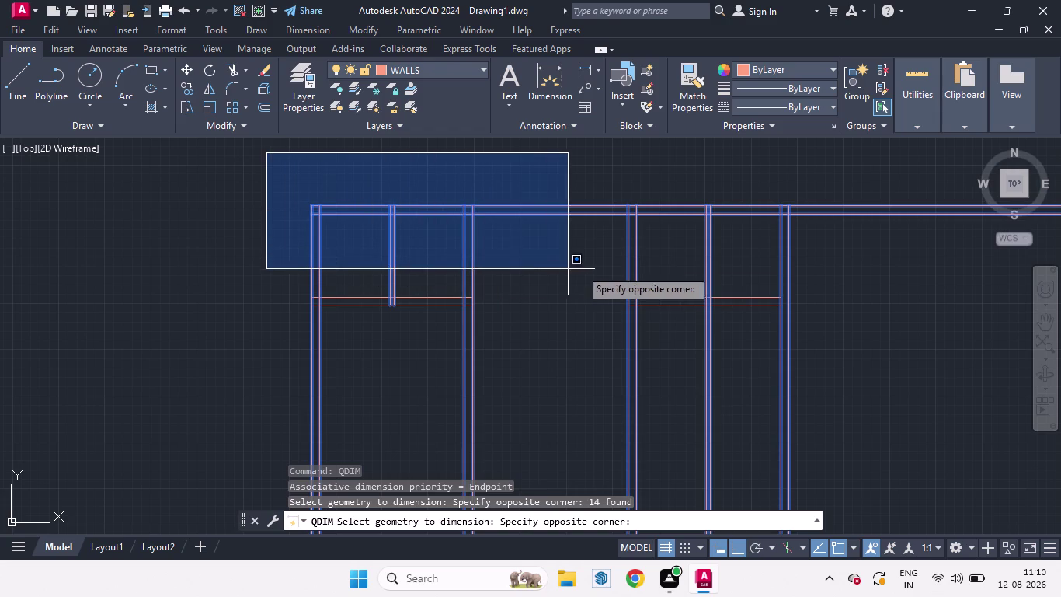
click(798, 261)
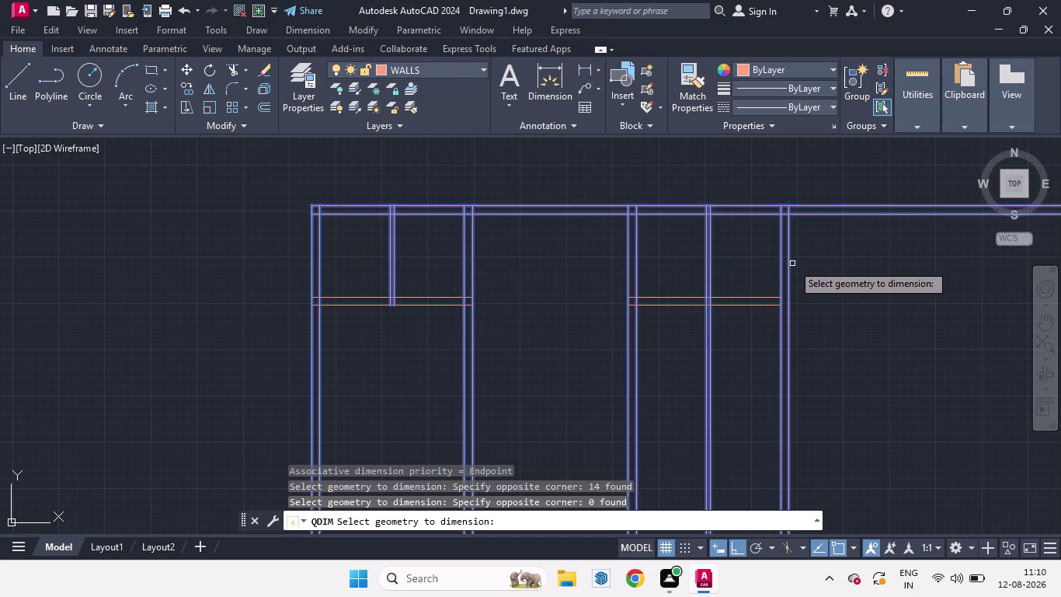
key(Return)
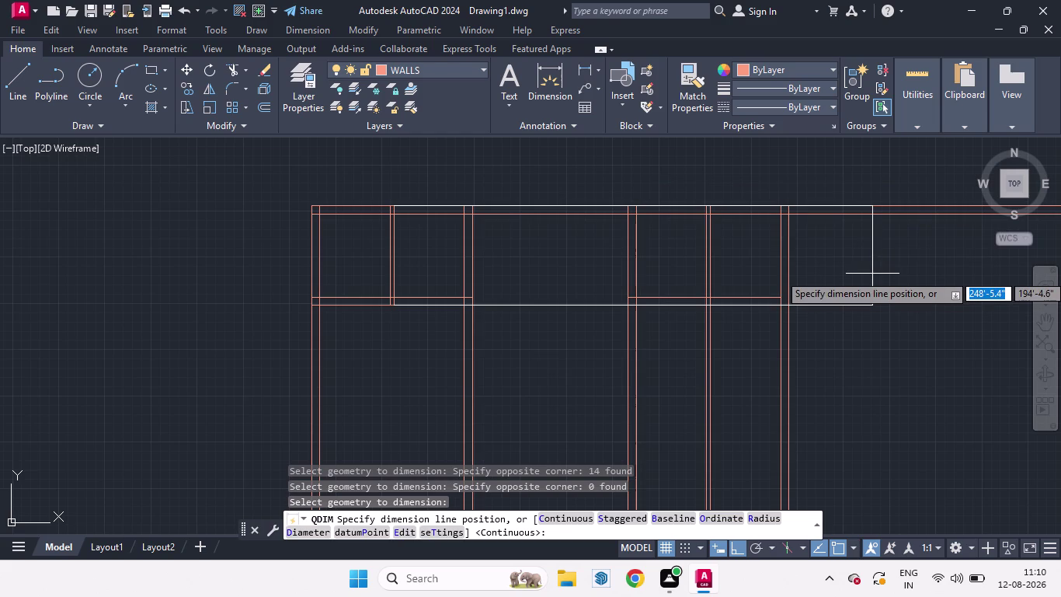
Cancel the pending quick dimension, leaving the walls undimensioned.
key(Escape)
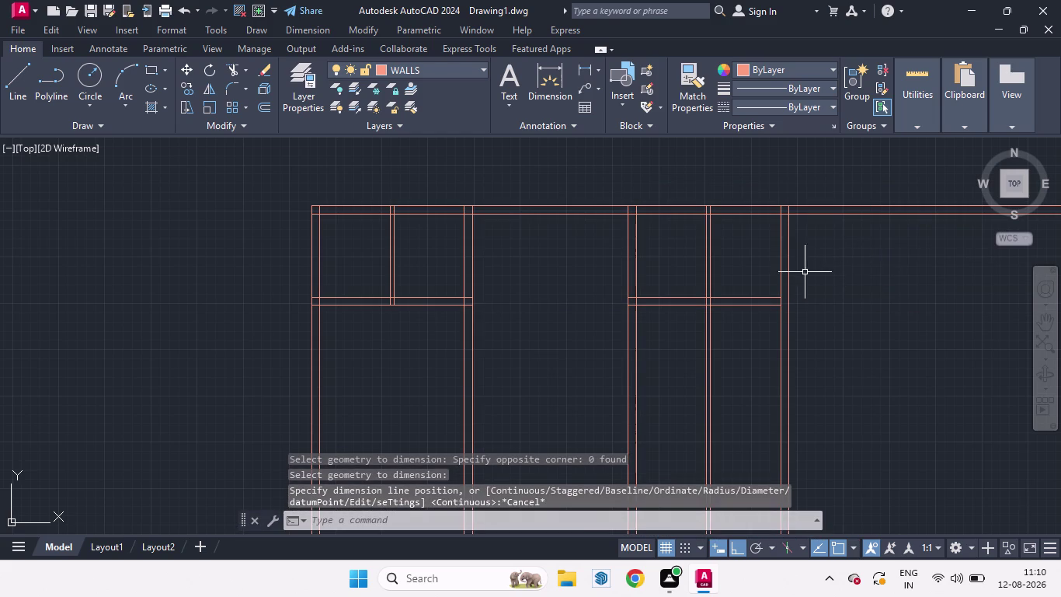
scroll(down, 3)
scroll(up, 3)
scroll(up, 3)
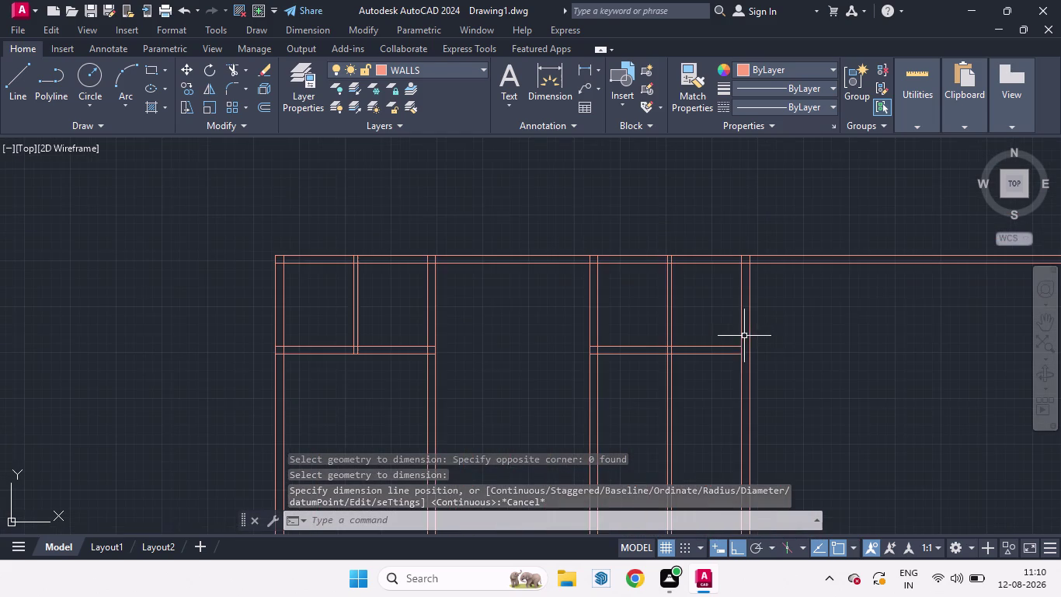
text(TR)
key(Return)
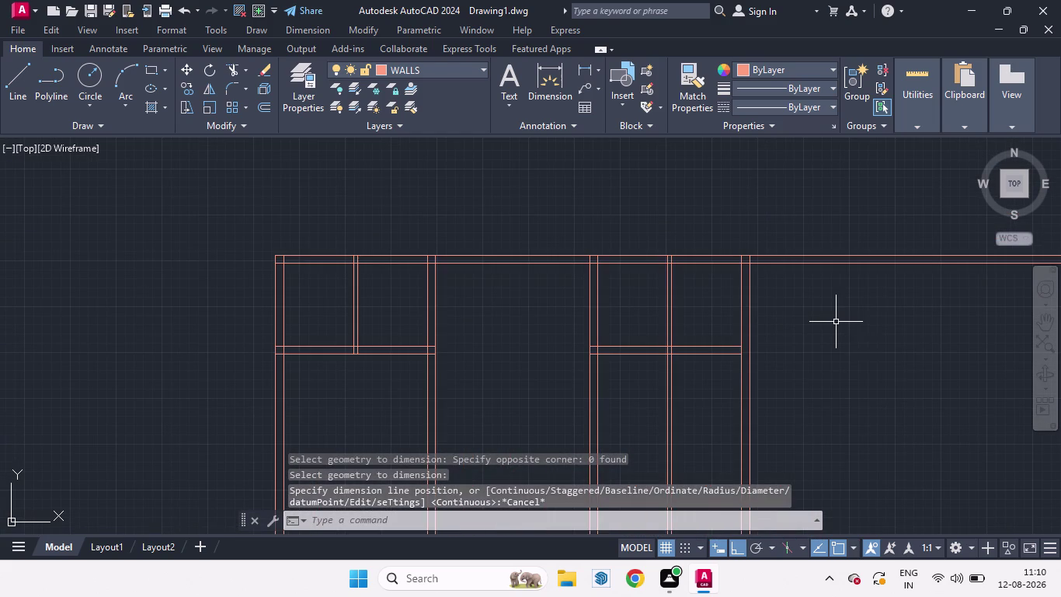
Fence-trim the top wall lines that overrun the right outer wall.
key(Return)
drag(781, 200, 840, 521)
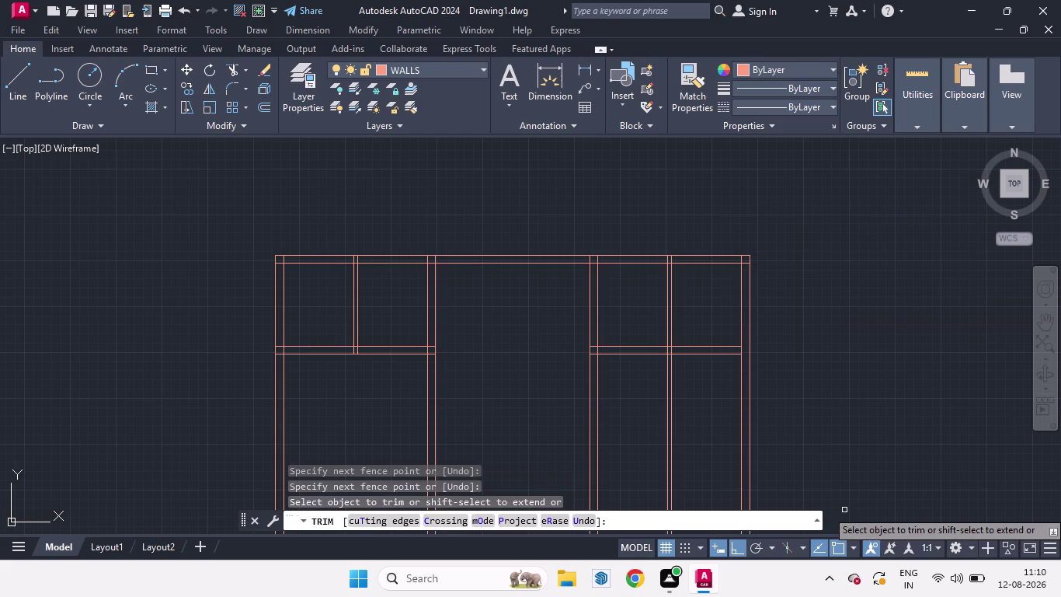
key(Escape)
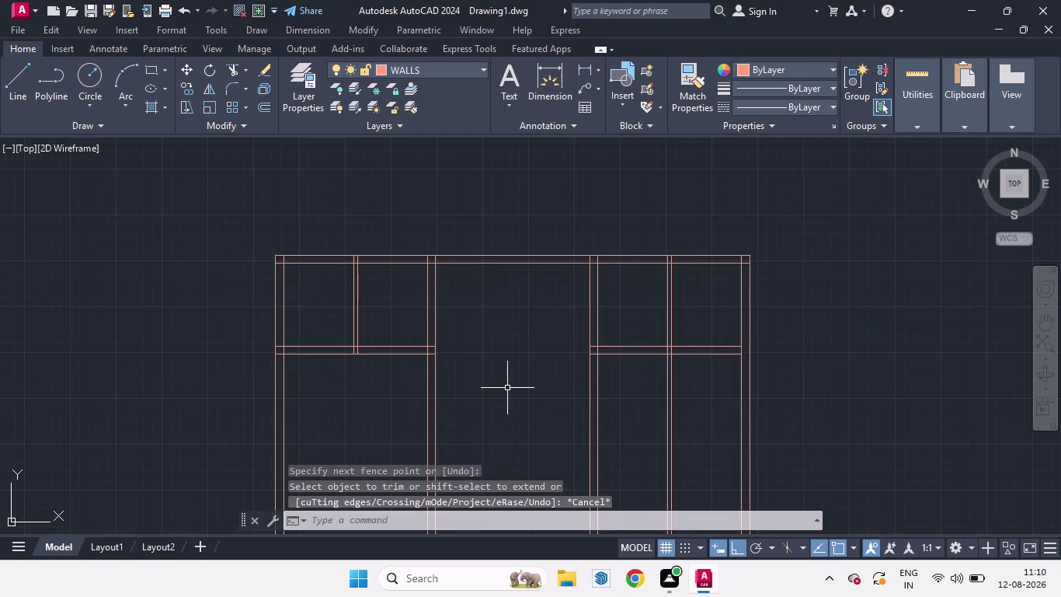
scroll(down, 3)
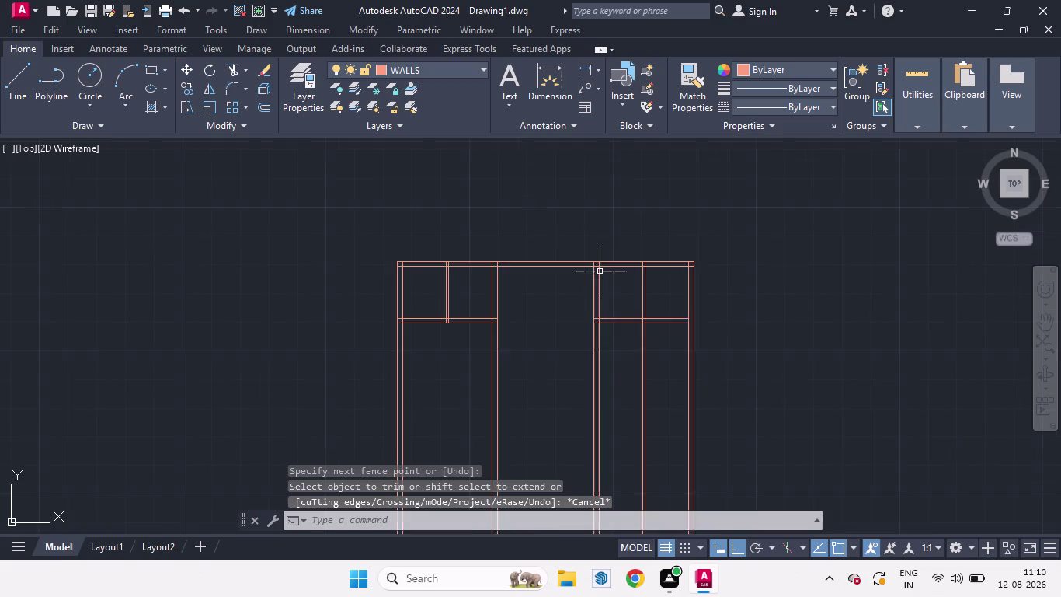
scroll(down, 3)
scroll(up, 3)
scroll(down, 3)
scroll(up, 3)
scroll(up, 3)
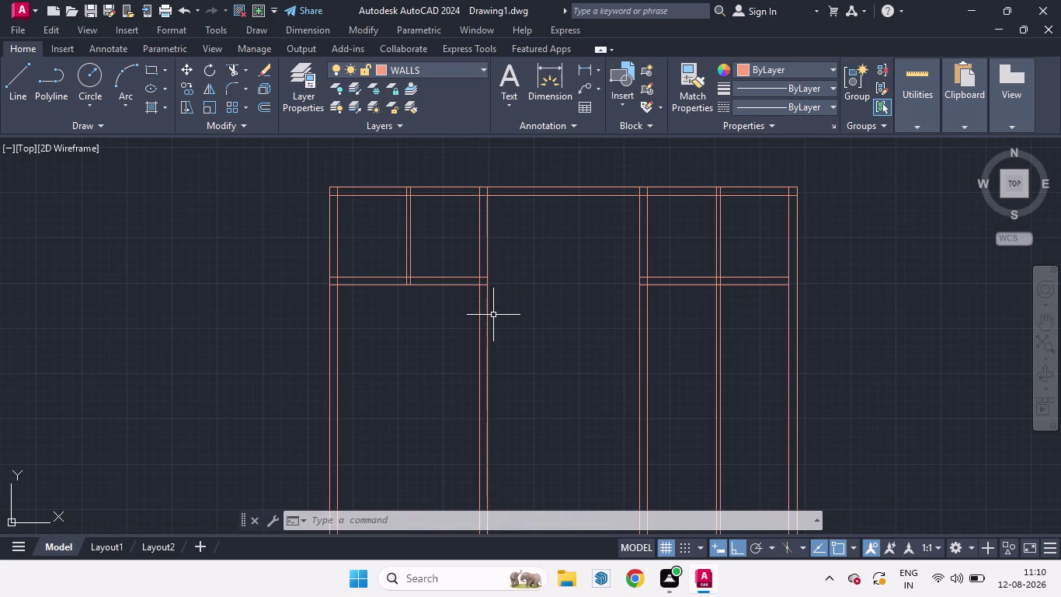
Offset the lower top-wall lines 18'-3" downward in both the left and right wings.
key(o)
key(Return)
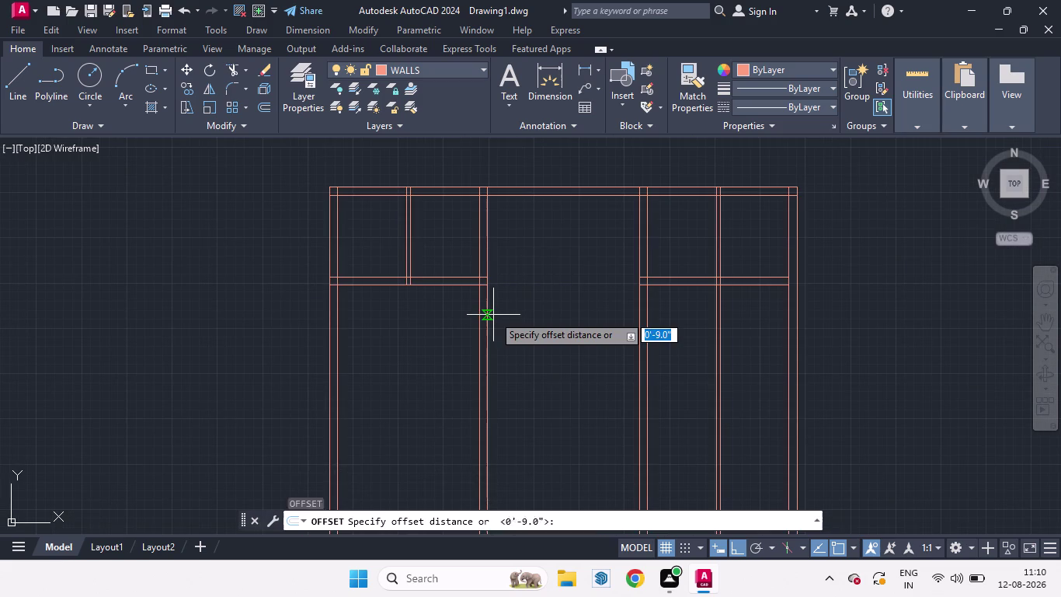
text(1)
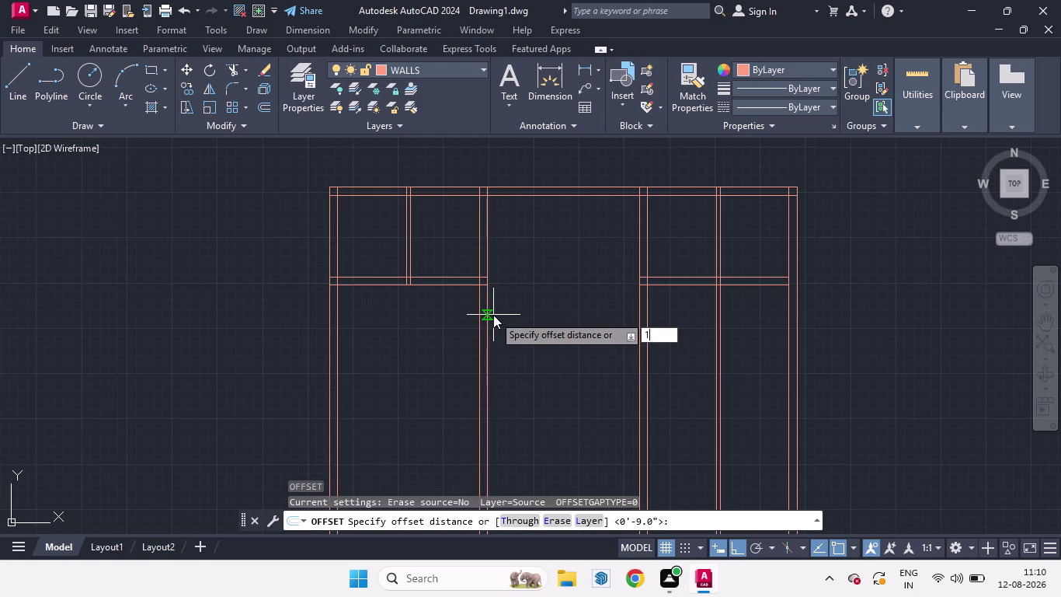
text(8')
key(3)
key(Return)
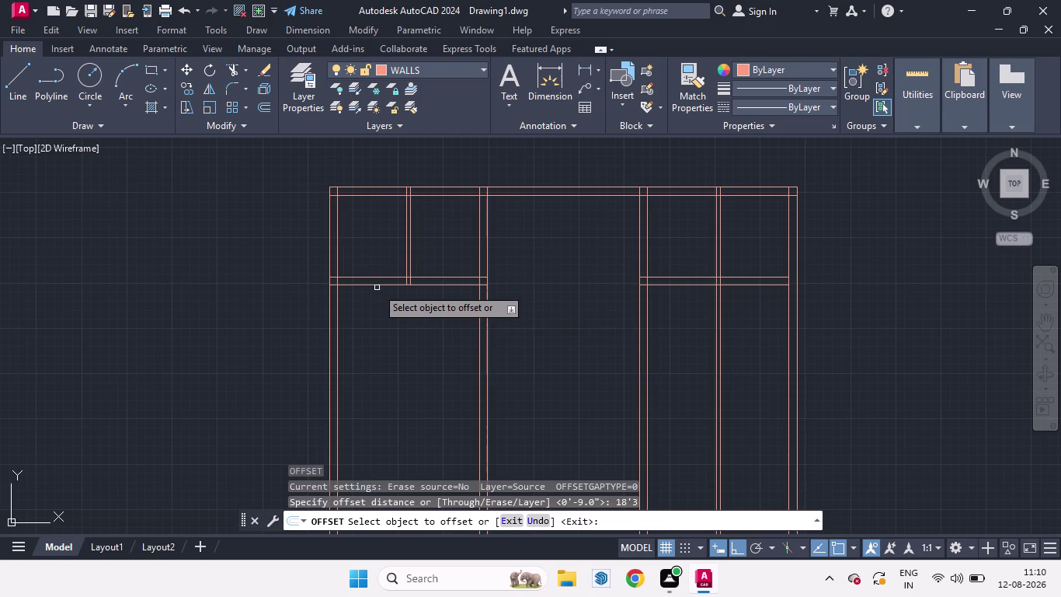
drag(370, 285, 386, 405)
click(386, 406)
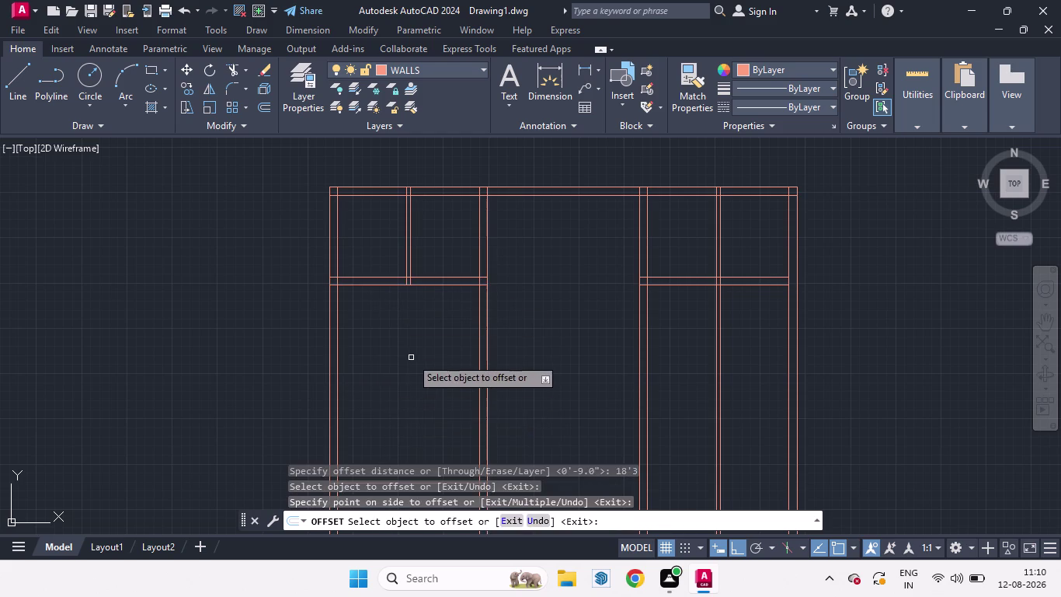
scroll(down, 3)
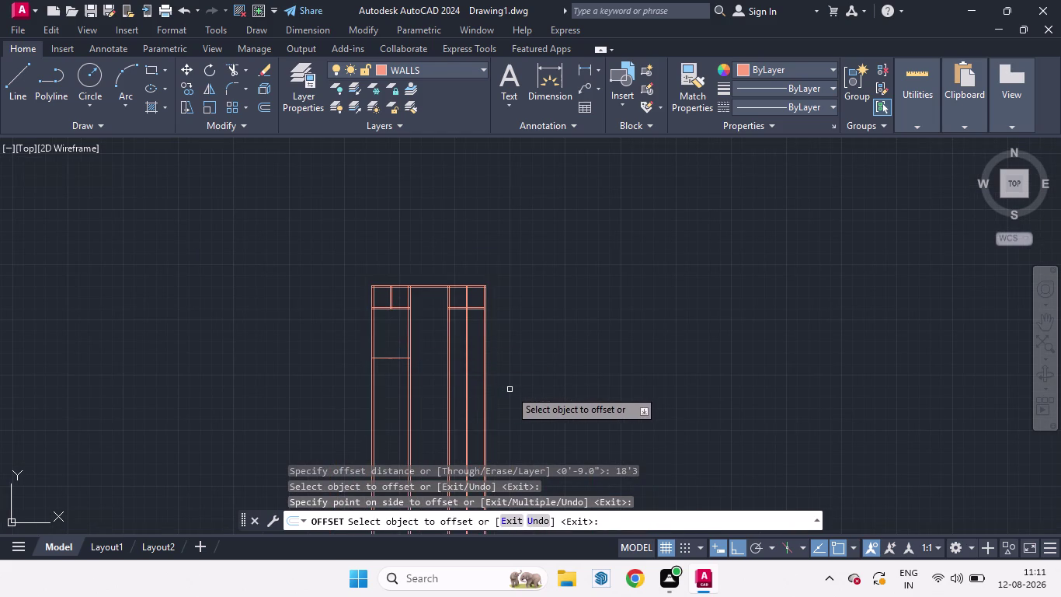
scroll(up, 3)
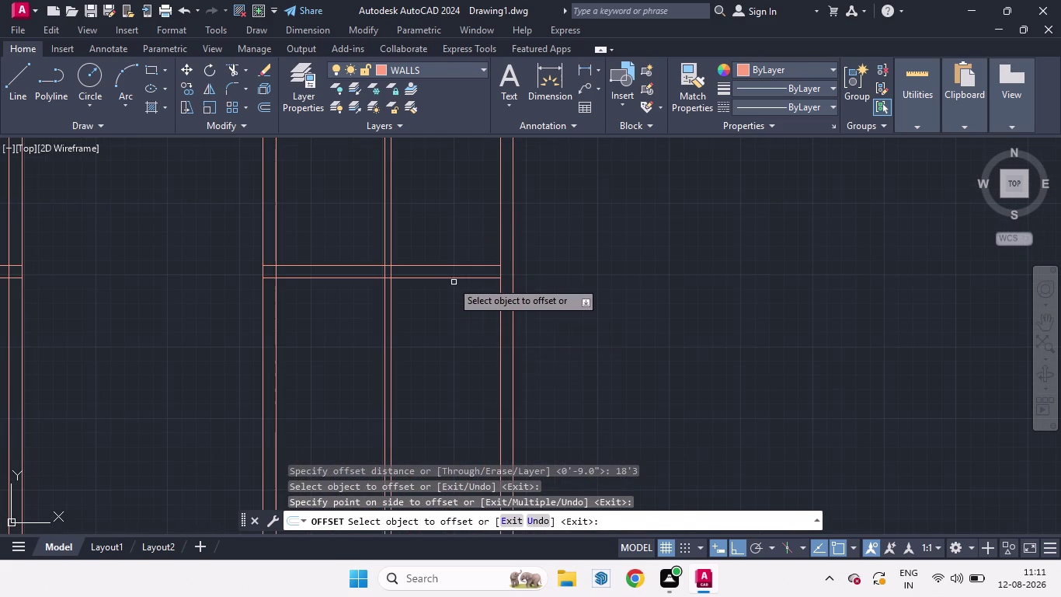
drag(450, 279, 459, 376)
click(460, 376)
scroll(down, 3)
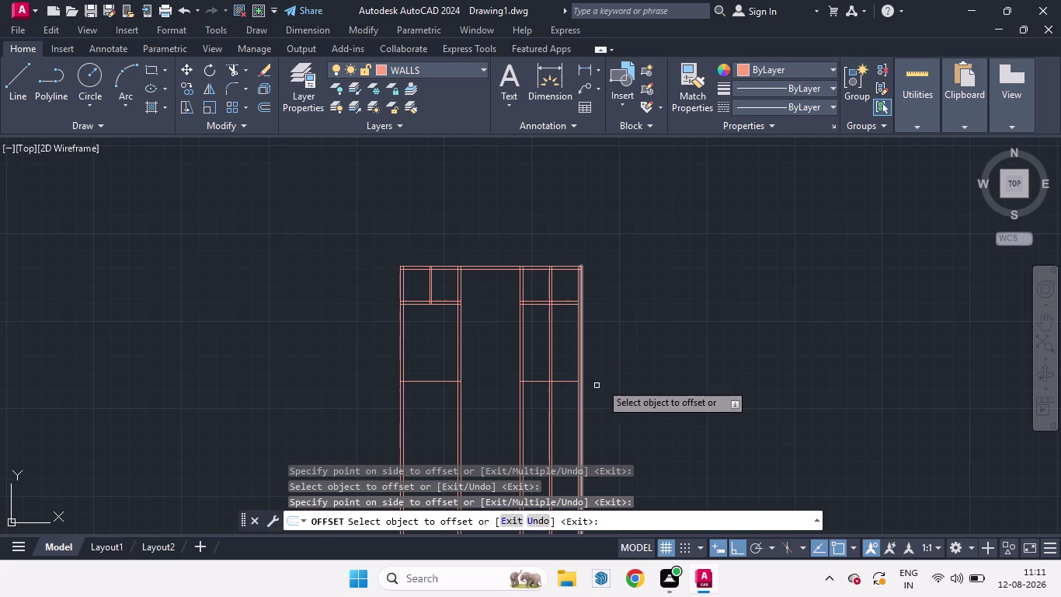
key(space)
Double both new cross walls with 9-inch parallel lines.
key(space)
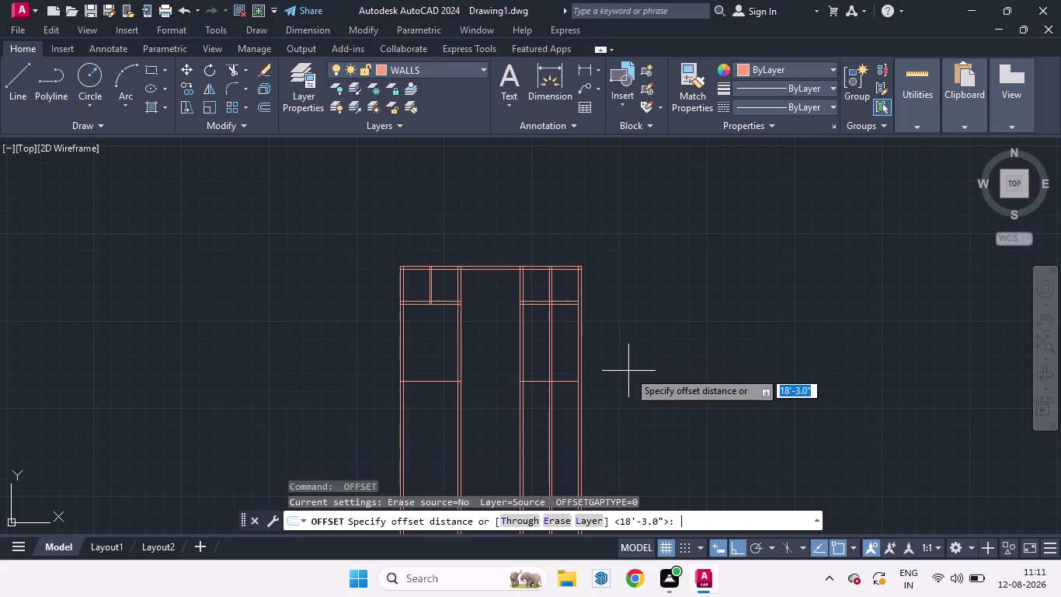
key(9)
key(Return)
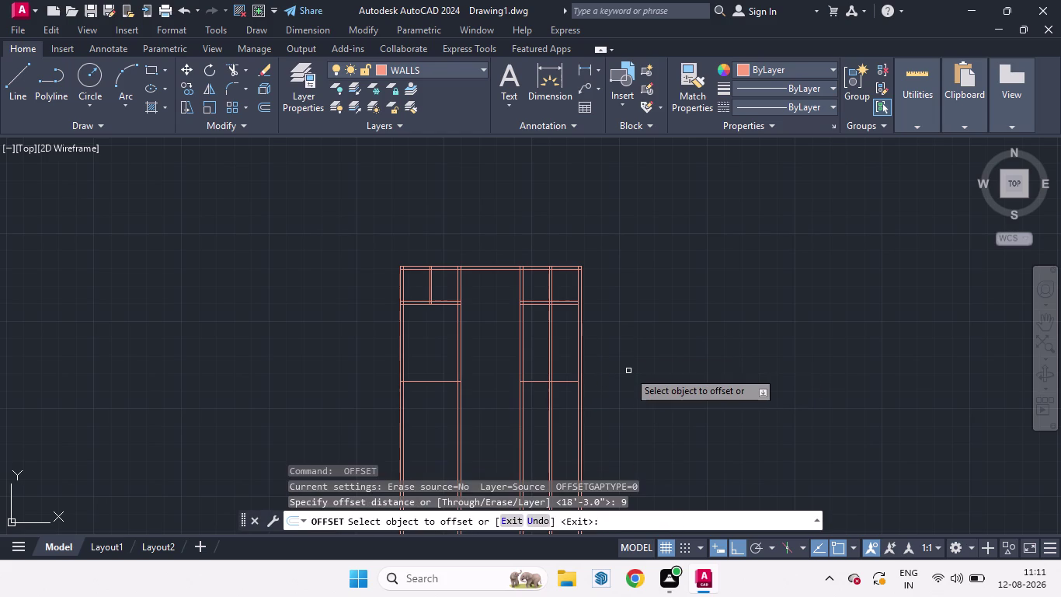
drag(540, 382, 537, 430)
click(537, 431)
click(423, 384)
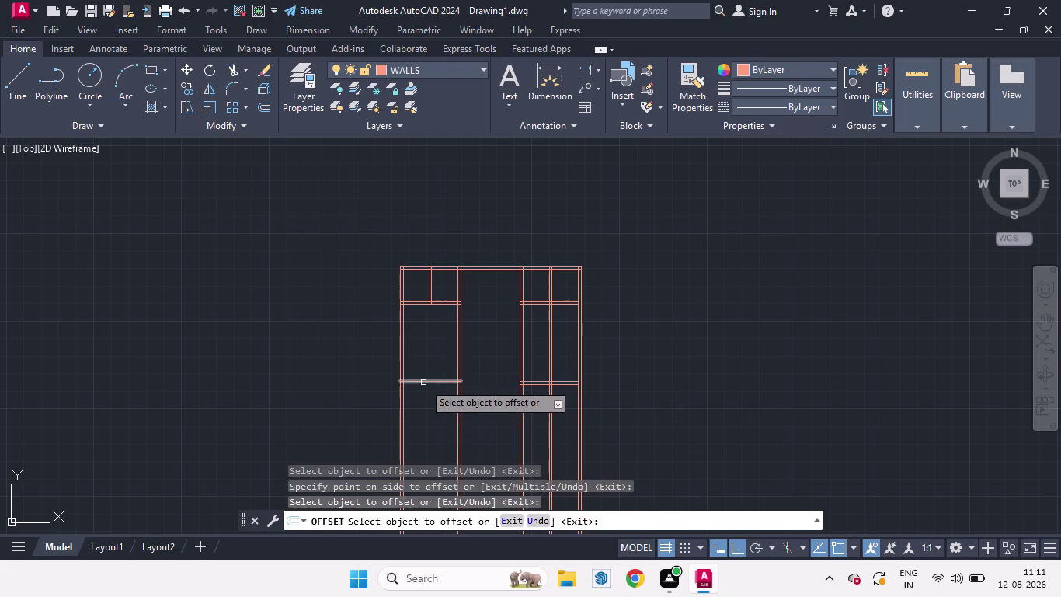
drag(424, 382, 423, 412)
click(423, 411)
key(space)
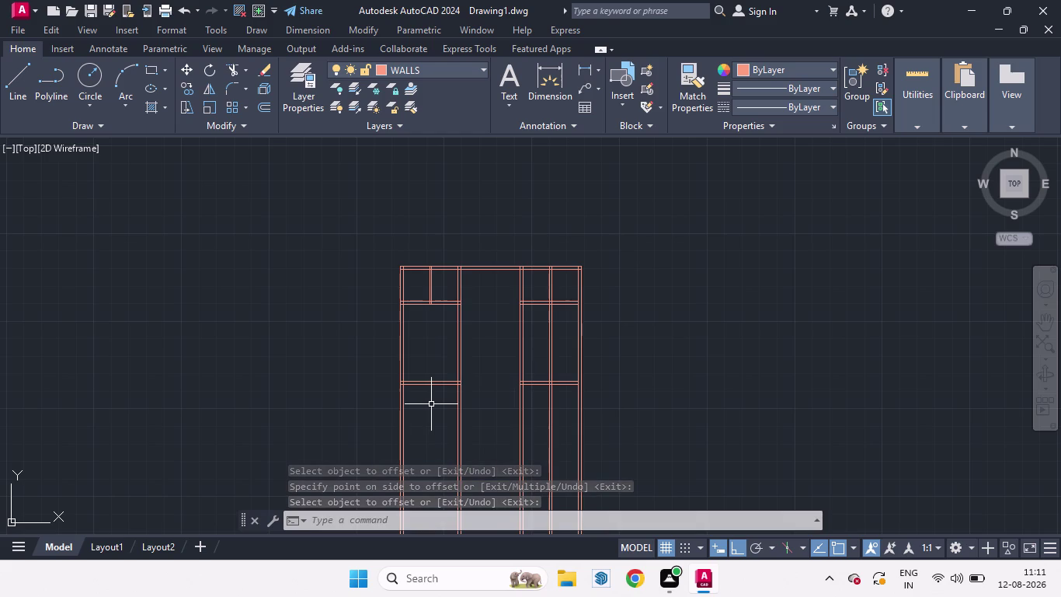
Place a 13'-0.5" linear dimension across the lower room's width.
scroll(up, 3)
text(D)
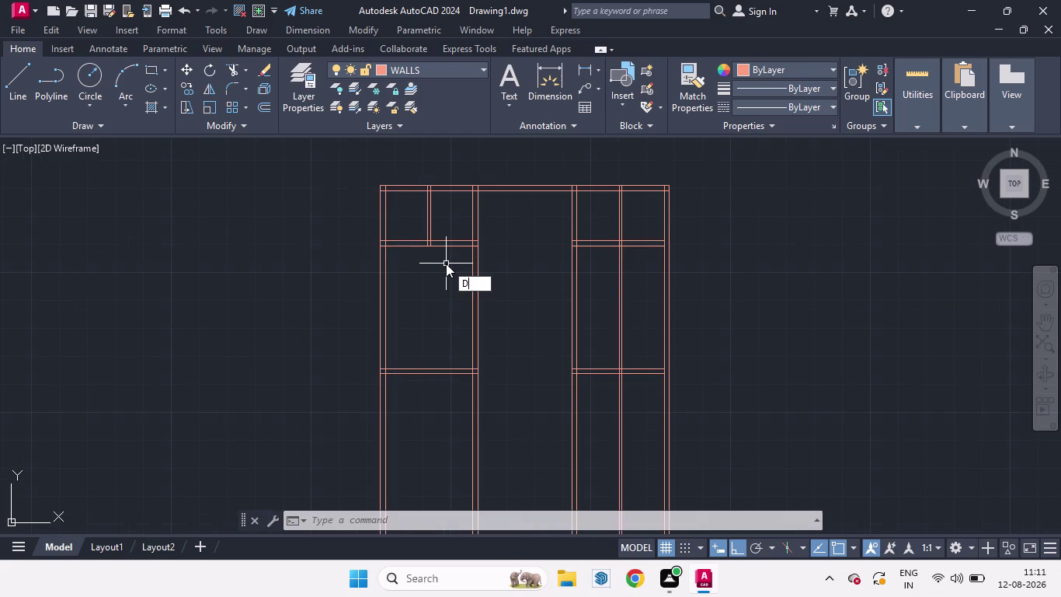
text(LI)
key(Return)
scroll(up, 3)
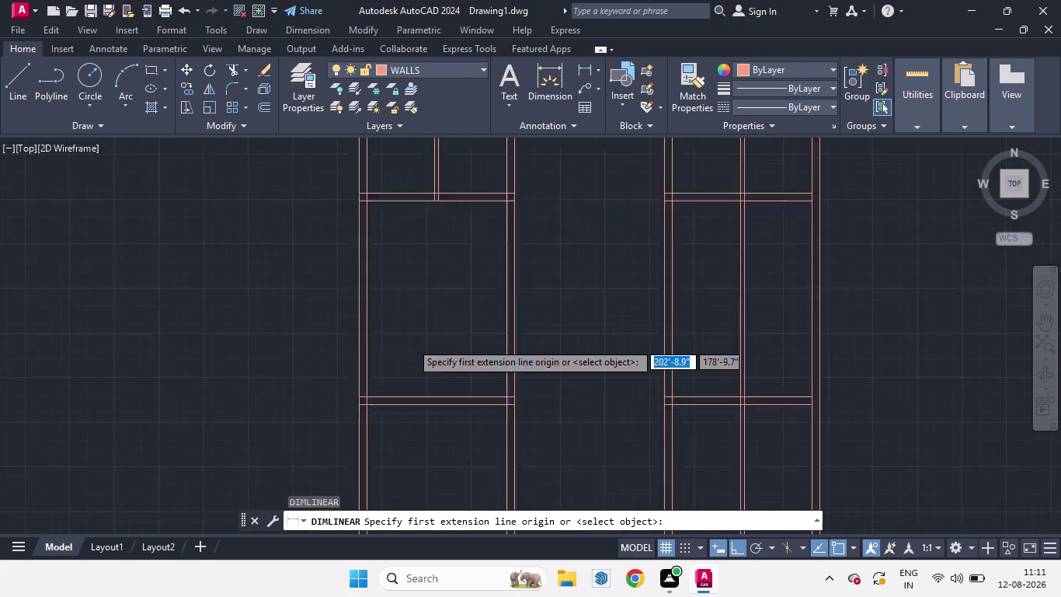
scroll(up, 3)
click(298, 481)
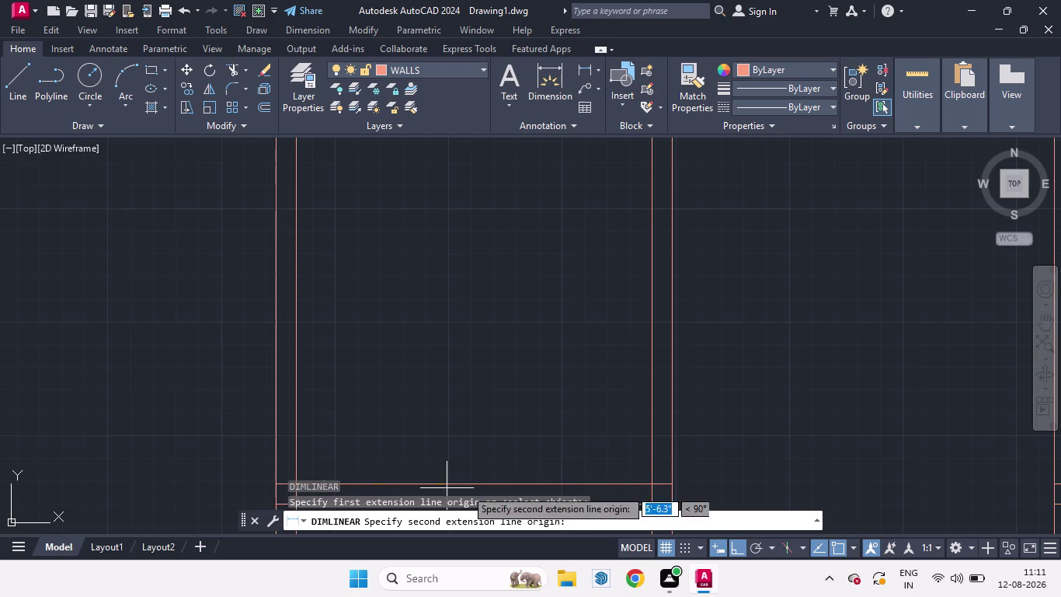
click(655, 484)
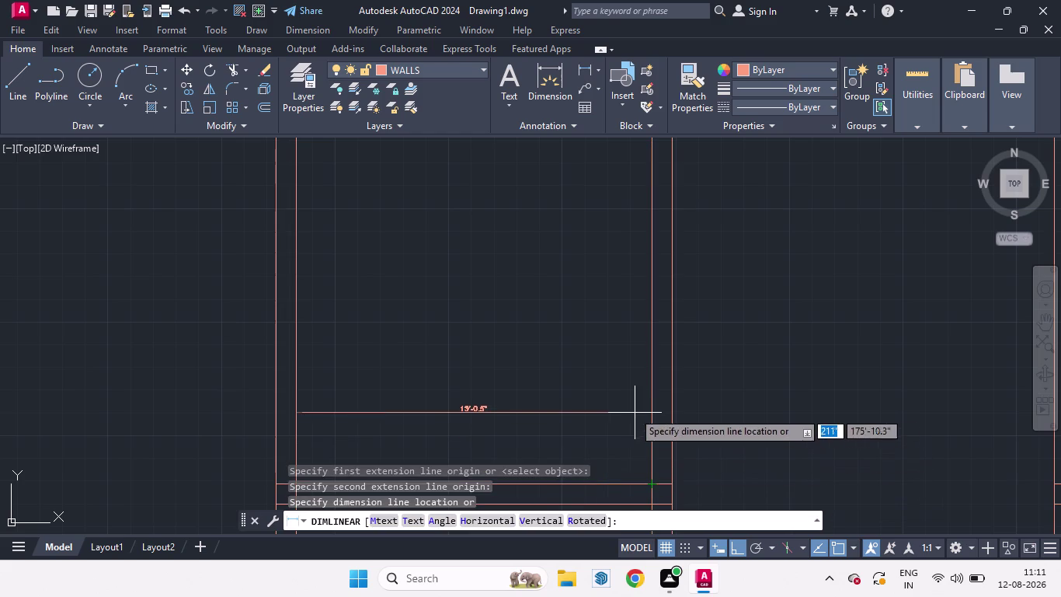
click(632, 411)
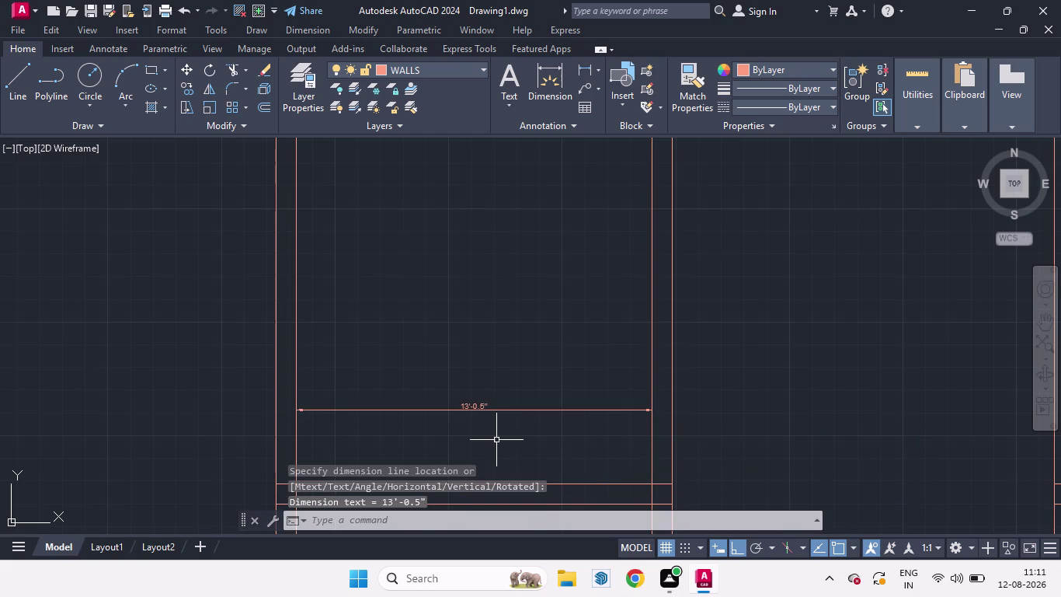
scroll(down, 3)
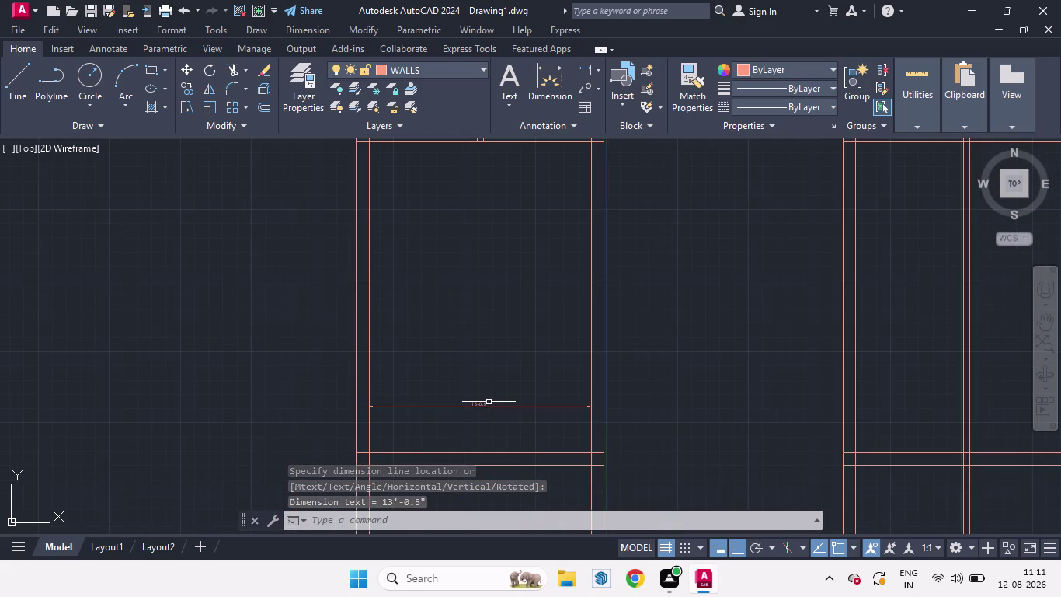
scroll(up, 3)
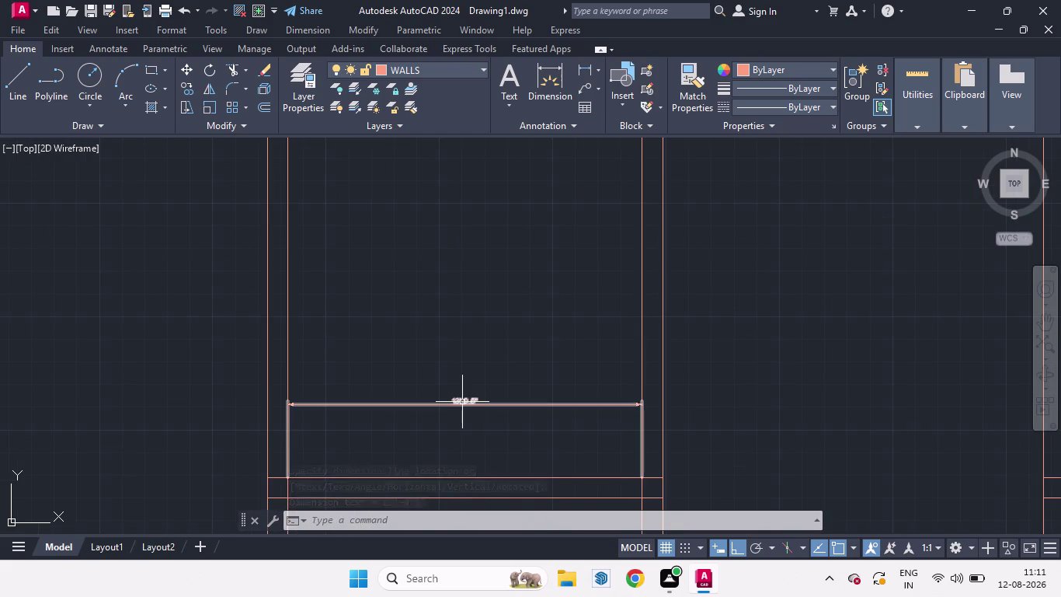
Delete the dimension and the stray wall line.
click(462, 402)
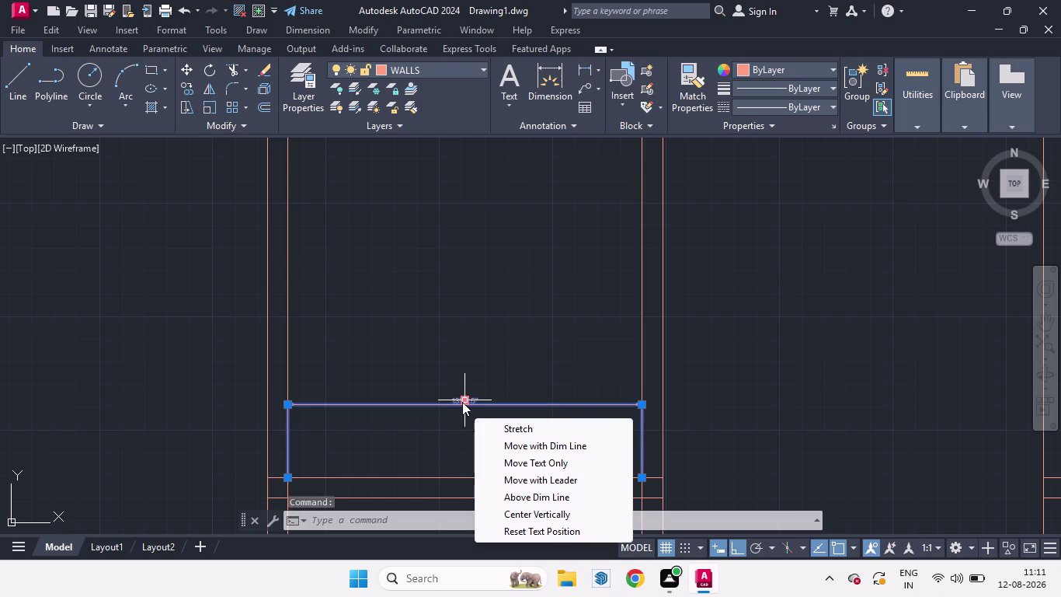
key(Delete)
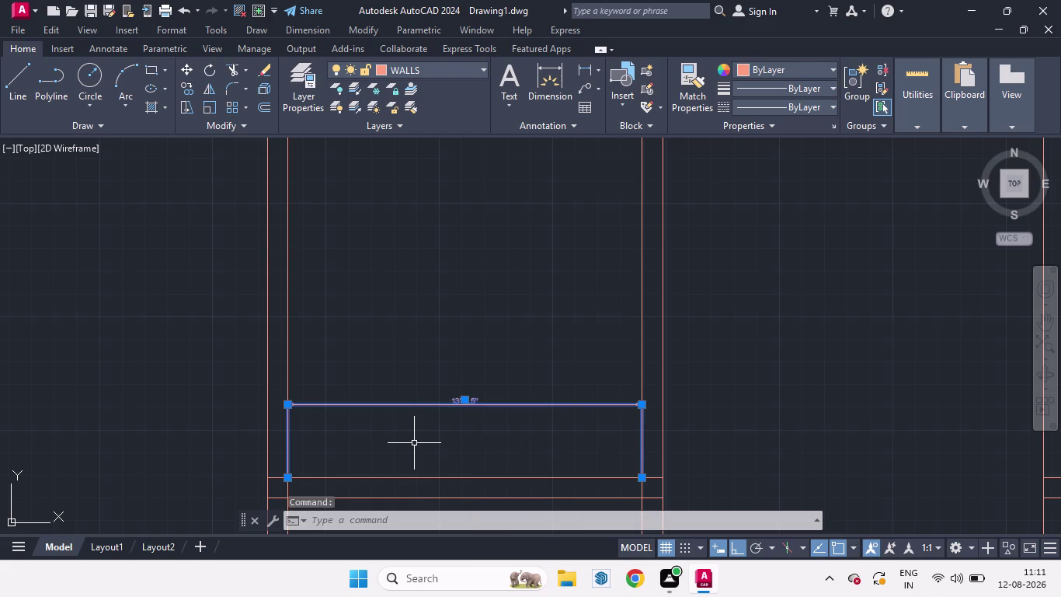
key(Delete)
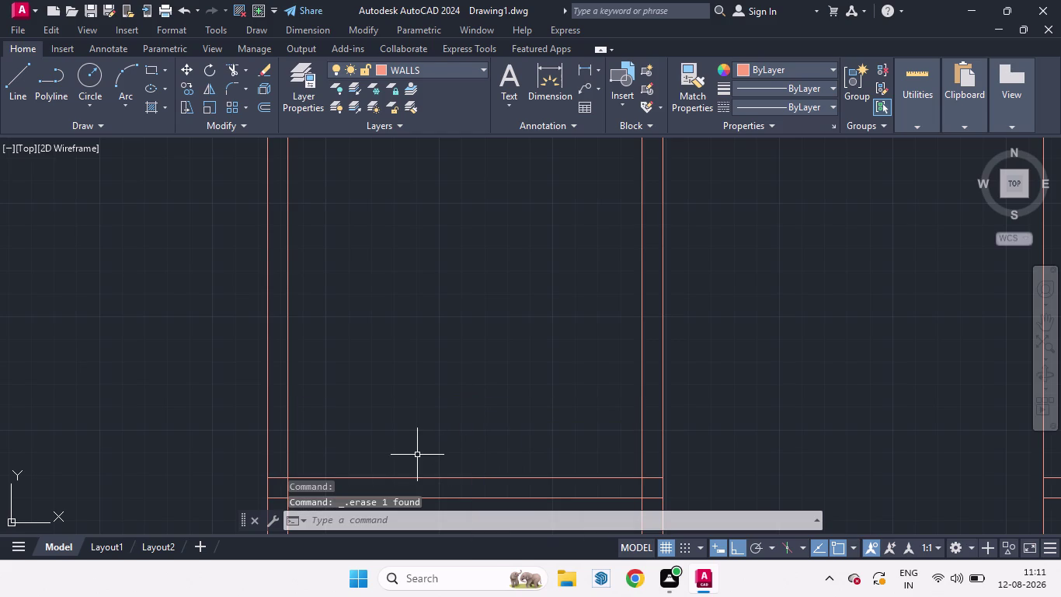
scroll(down, 3)
key(space)
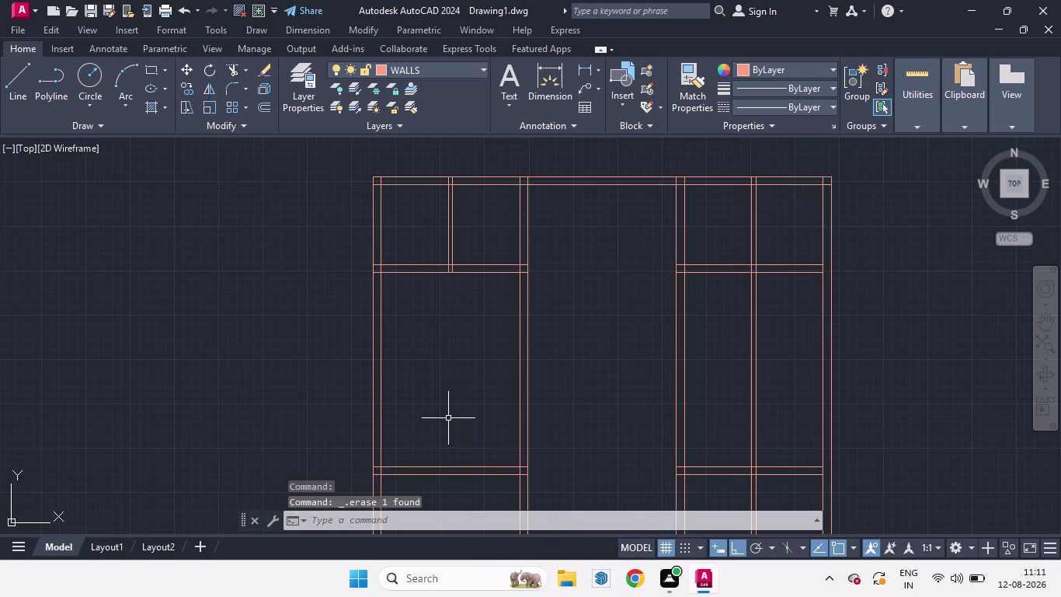
key(space)
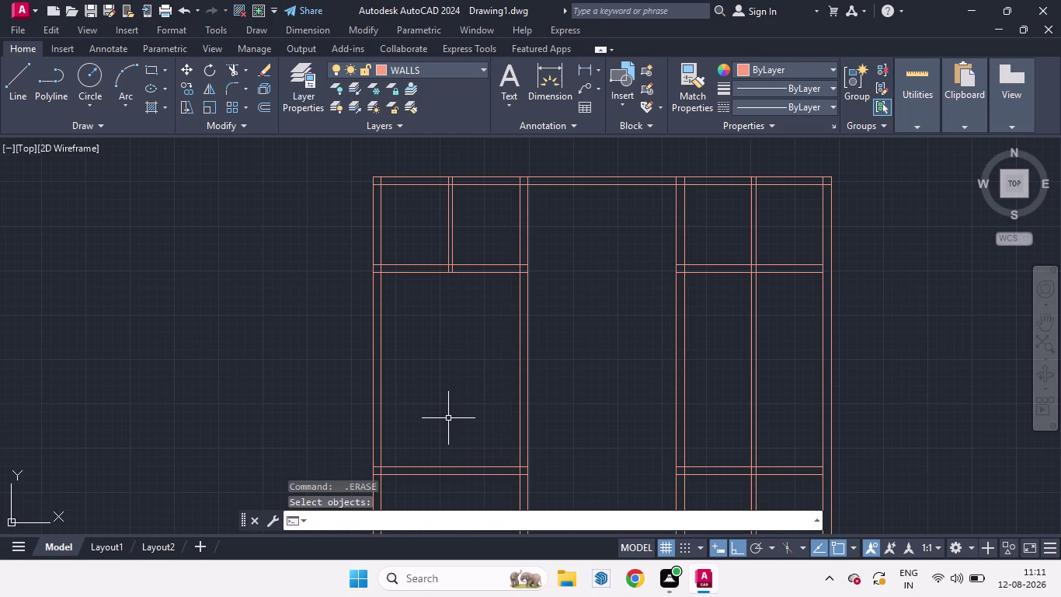
key(d)
text(LI)
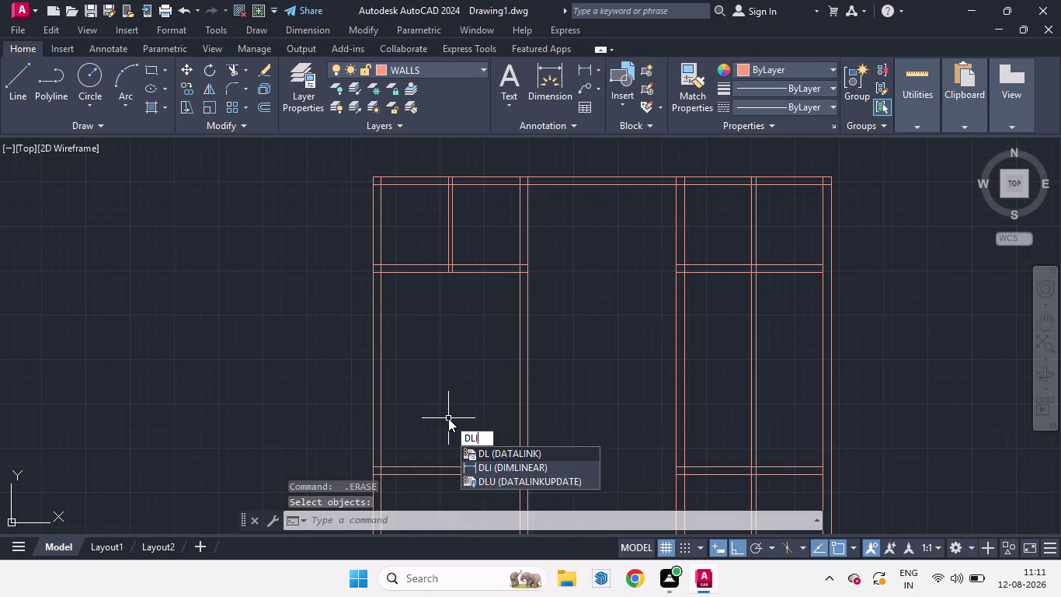
key(Return)
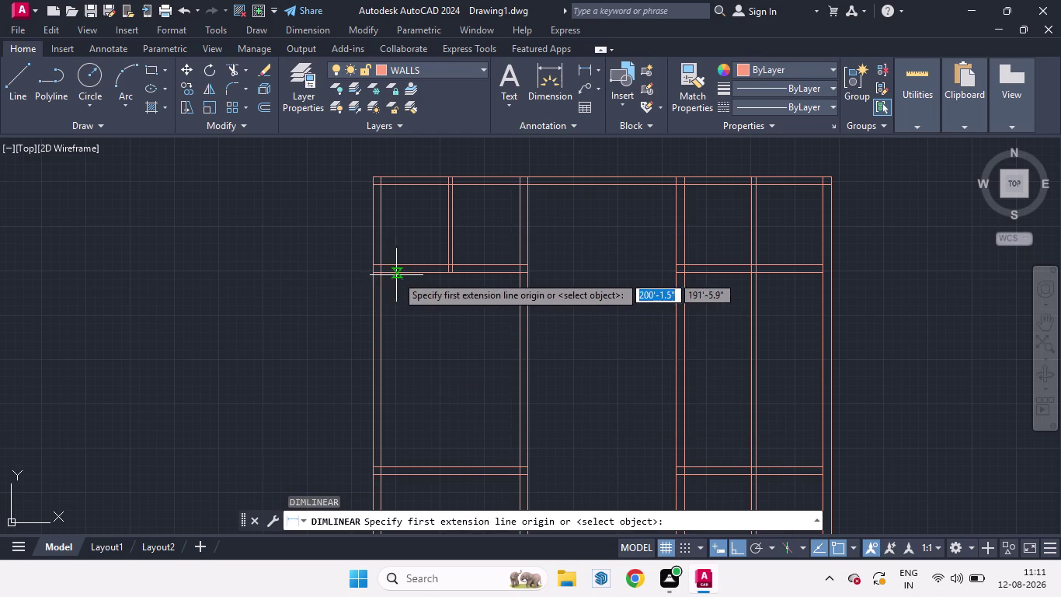
click(382, 275)
click(382, 466)
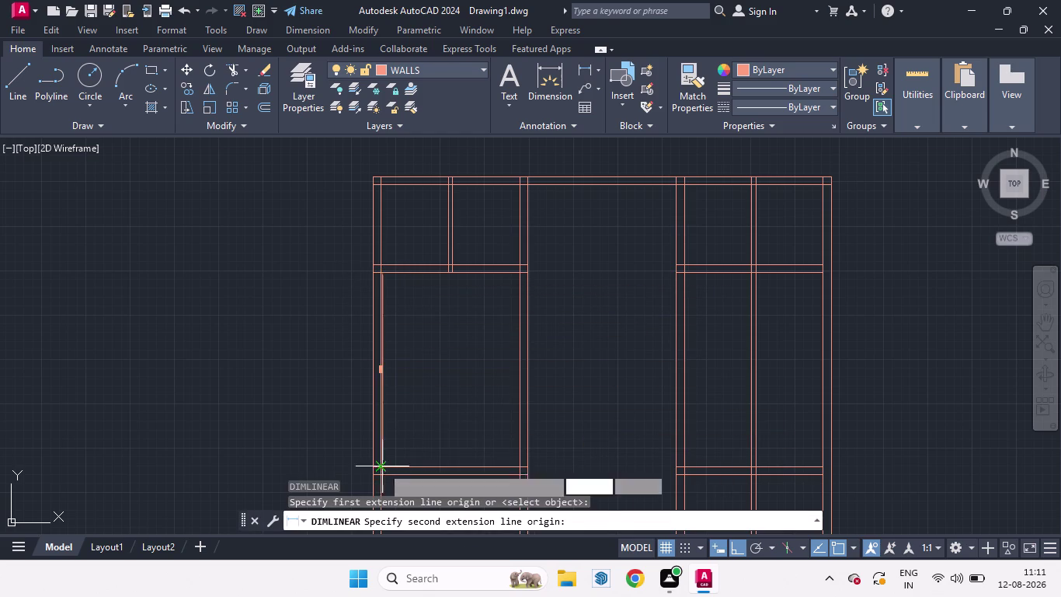
click(443, 449)
scroll(up, 3)
scroll(down, 3)
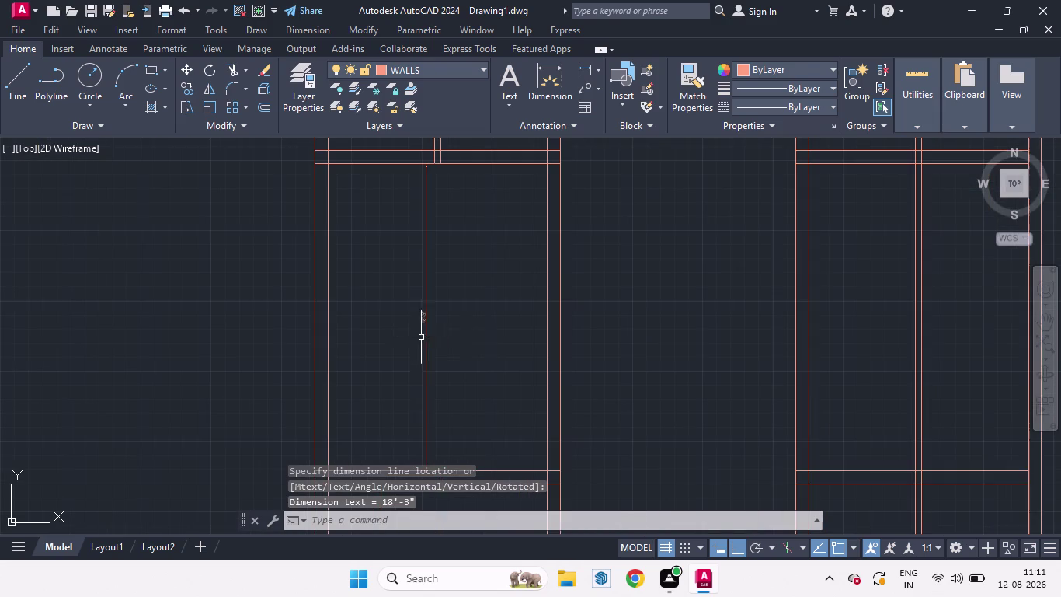
scroll(down, 3)
scroll(up, 3)
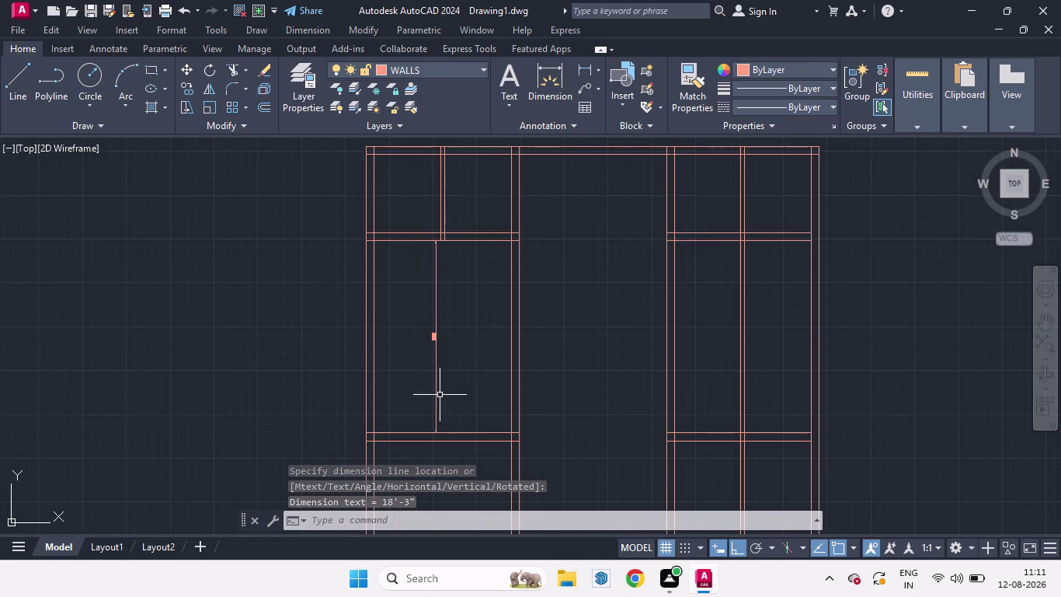
click(435, 393)
key(Delete)
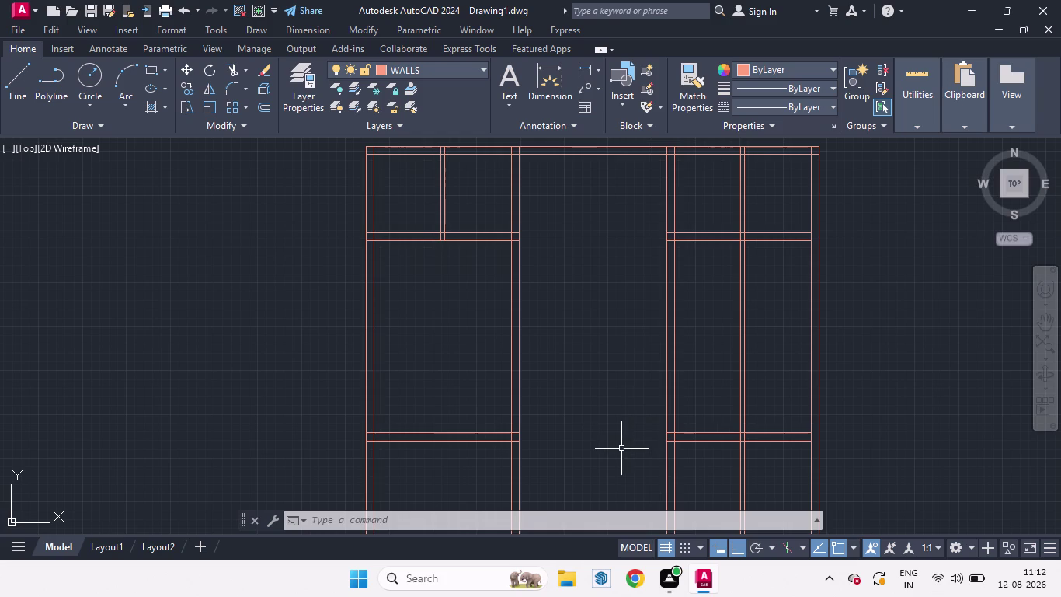
Start a LINE command, then cancel it without drawing.
scroll(down, 3)
scroll(up, 3)
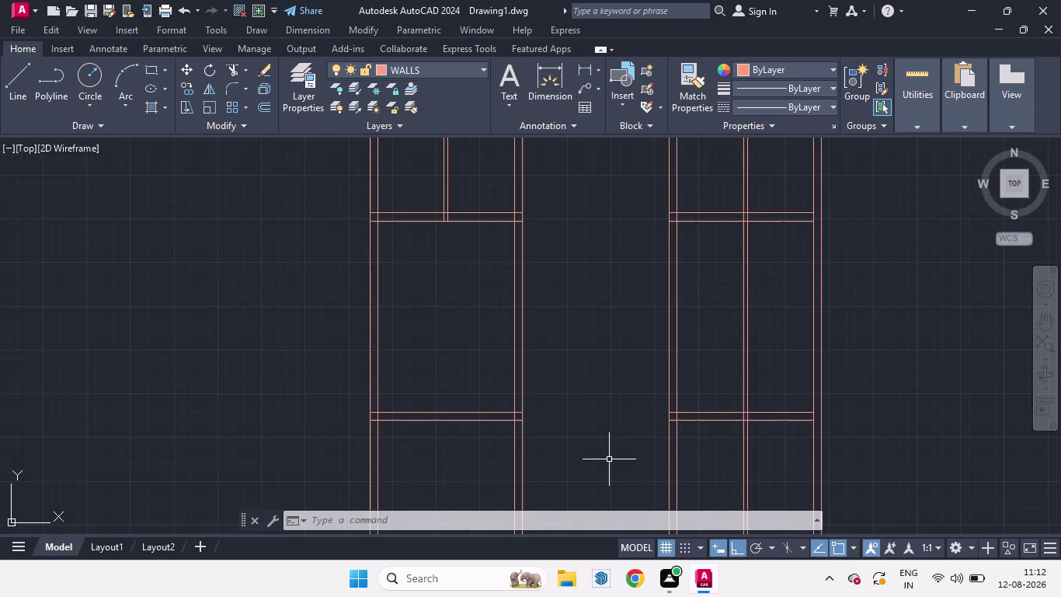
scroll(down, 3)
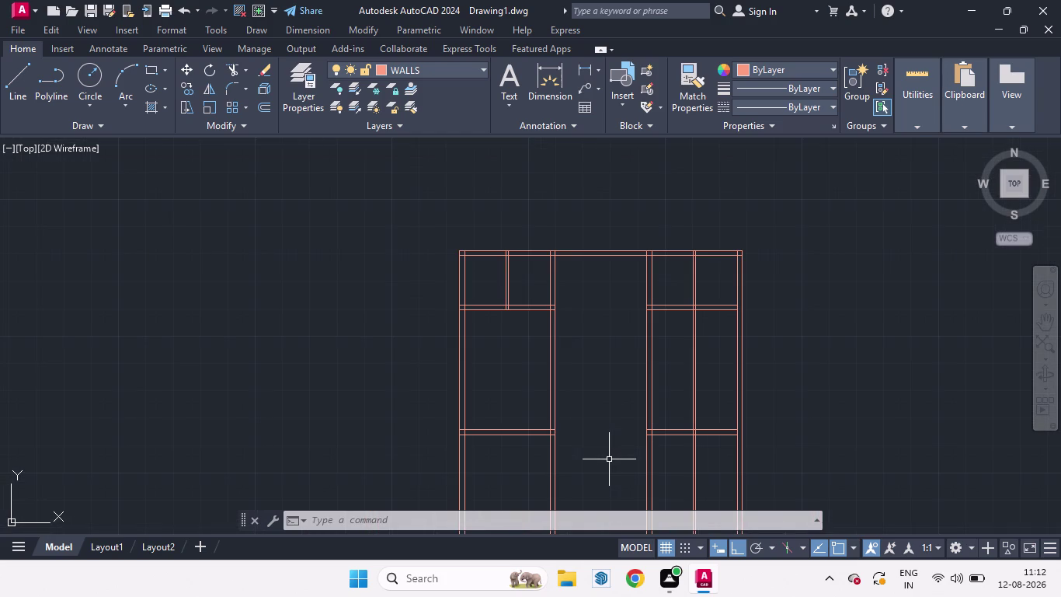
scroll(up, 3)
key(l)
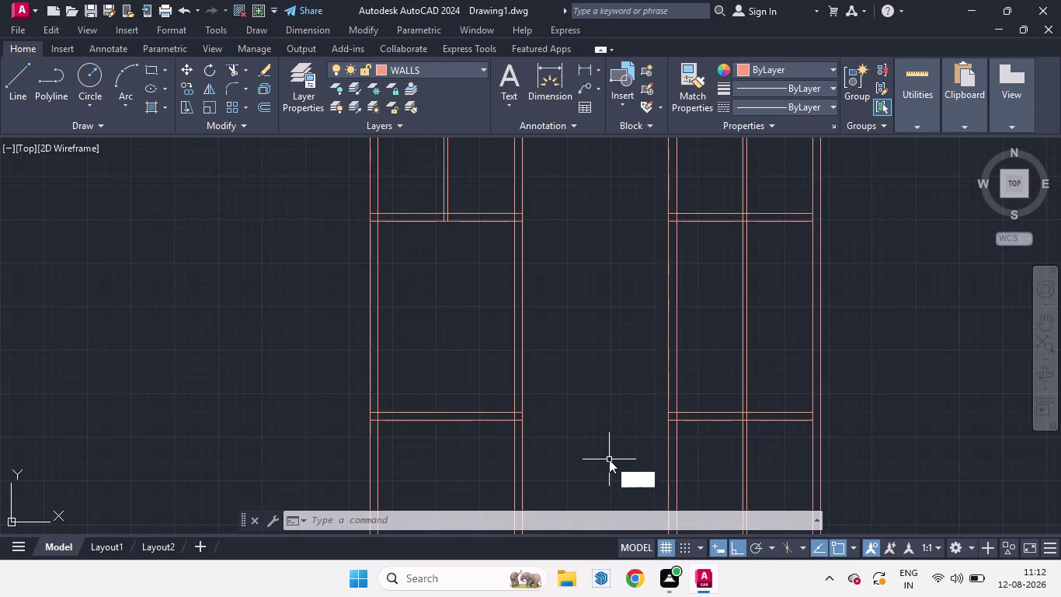
key(Return)
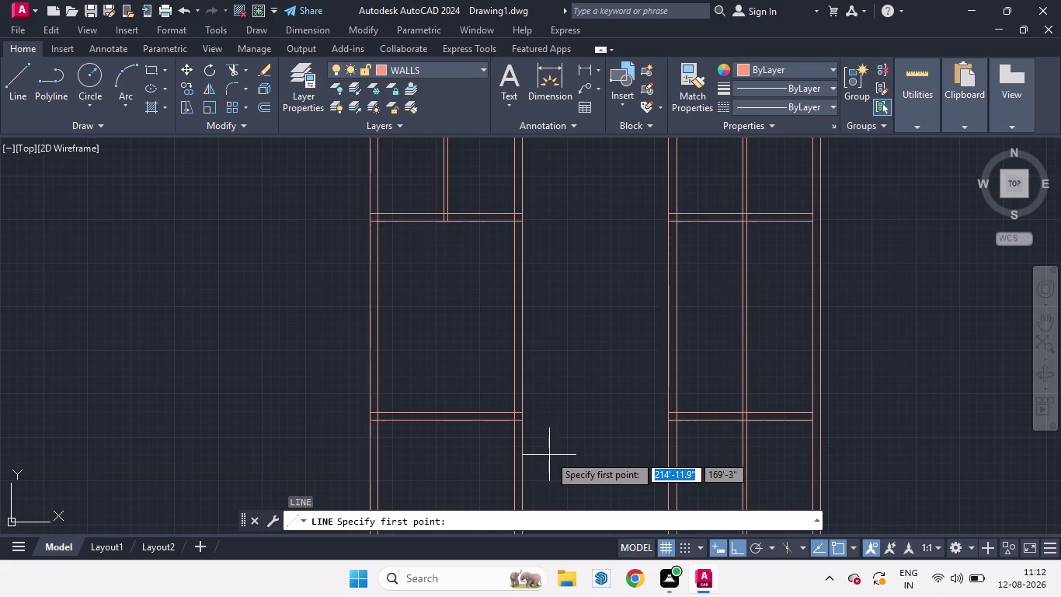
key(space)
key(Escape)
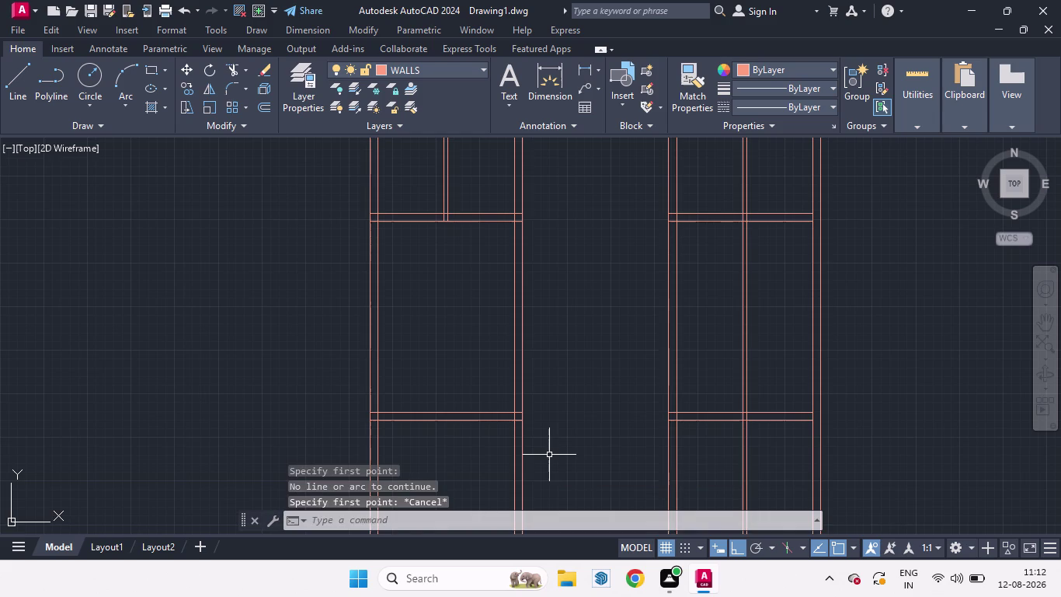
Extend the lower wall line across the central hall to the right rooms.
text(EX)
key(Return)
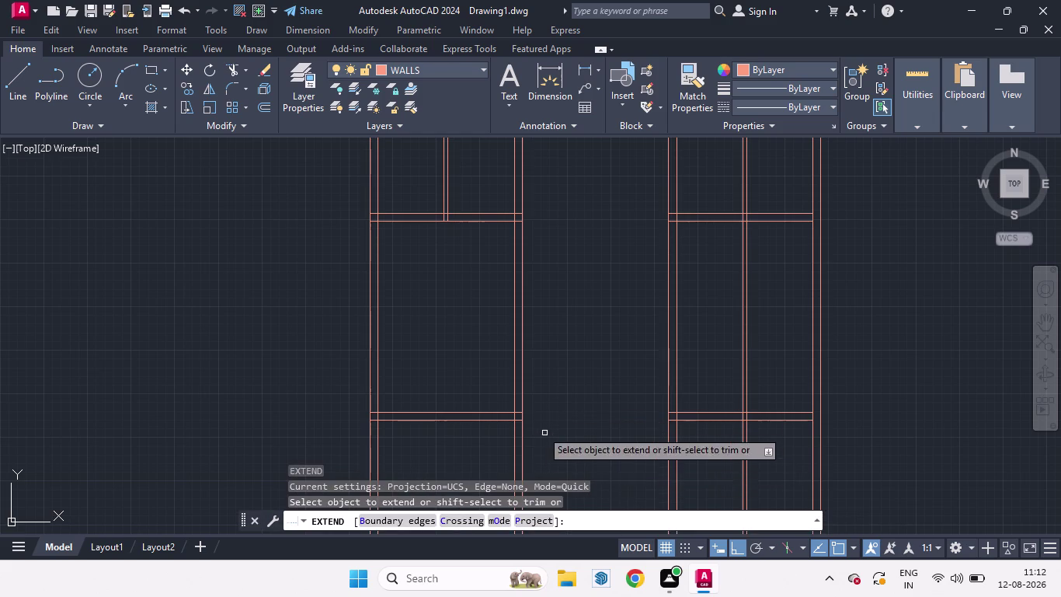
scroll(up, 3)
click(525, 422)
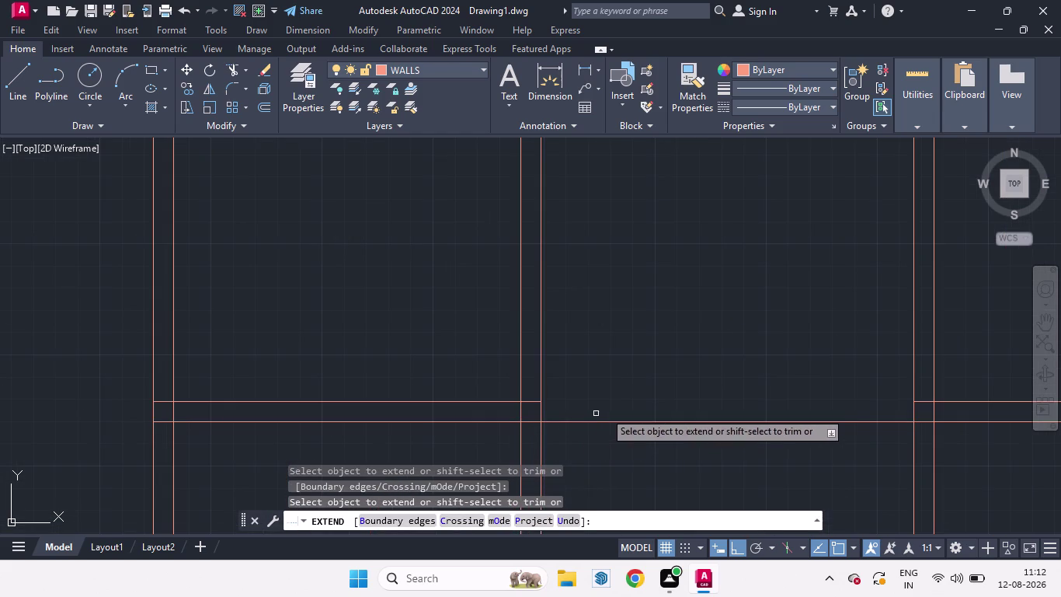
key(space)
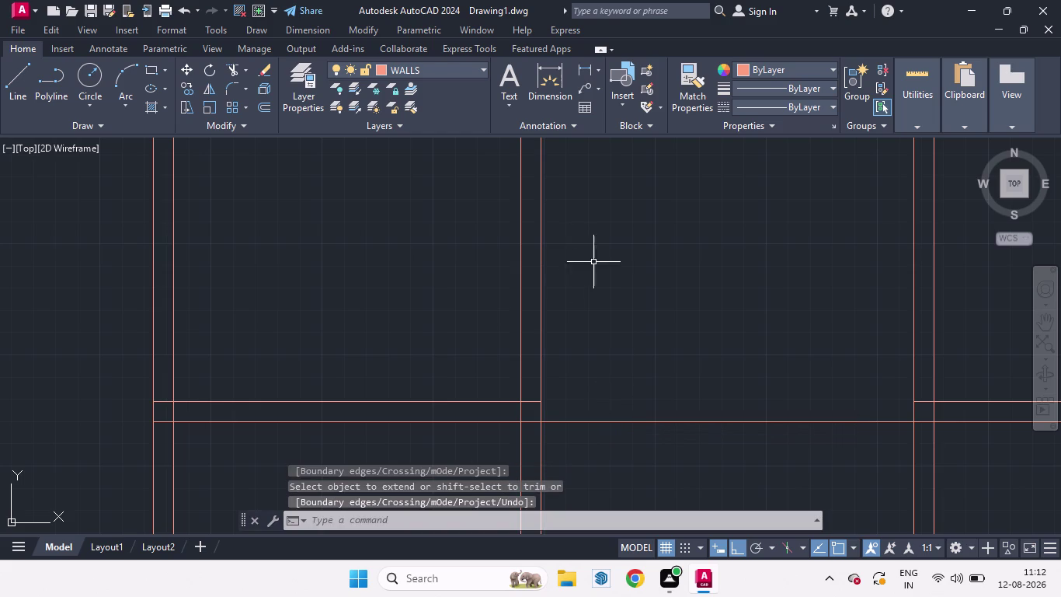
scroll(down, 3)
scroll(down, 3)
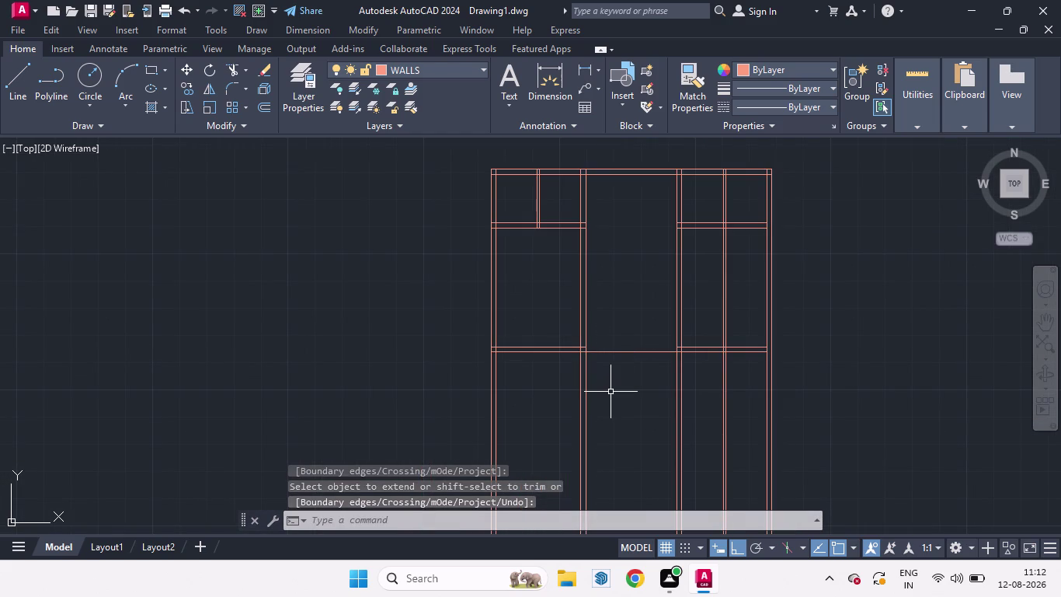
text(TR)
key(Return)
Fence-trim the lower wall lines below the rooms, then undo and cancel that trim.
key(Return)
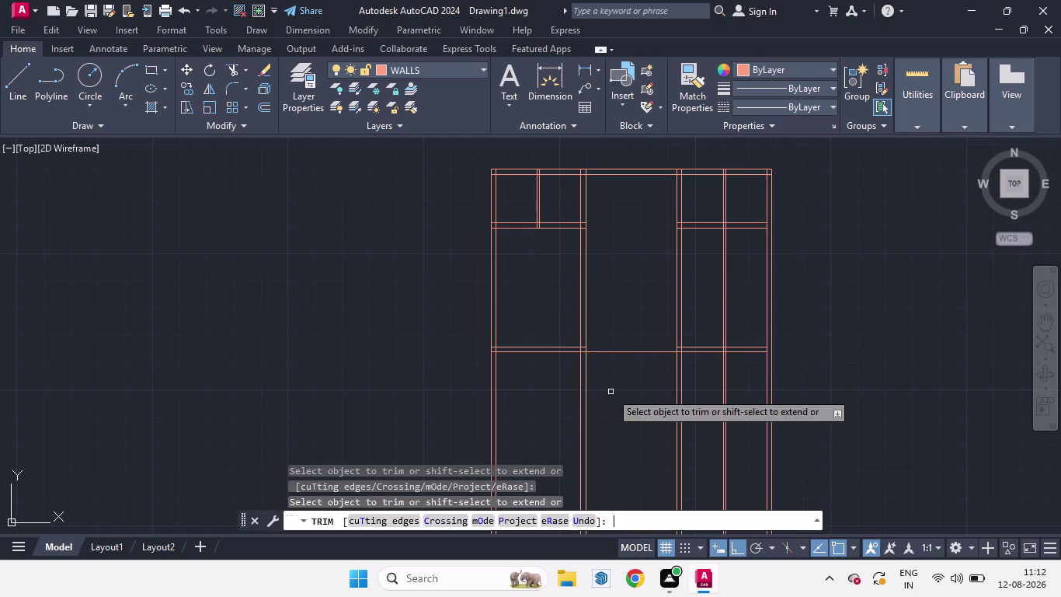
drag(823, 429, 544, 413)
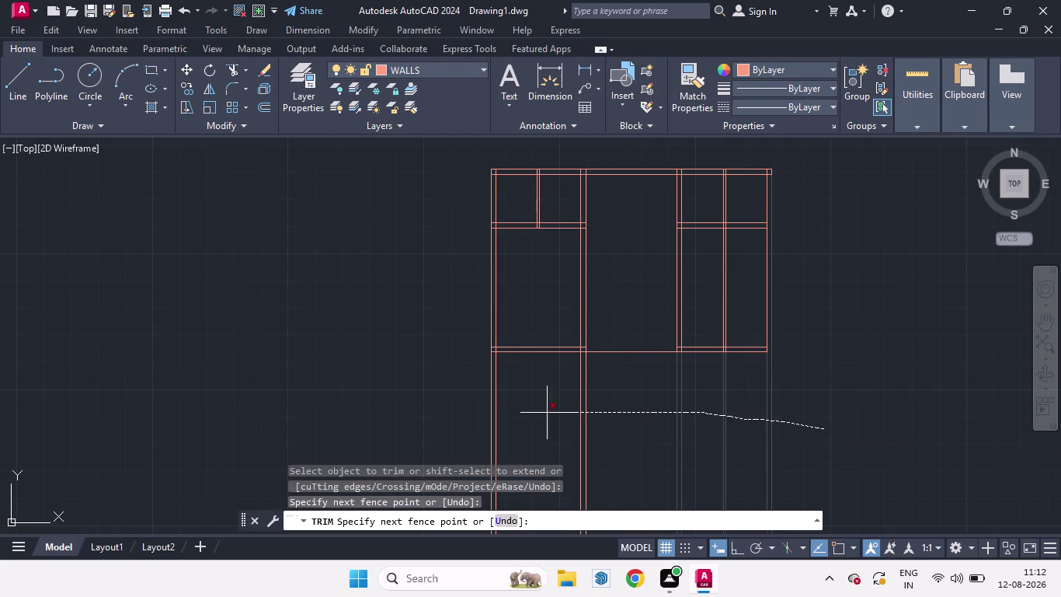
drag(544, 413, 445, 407)
key(ctrl+z)
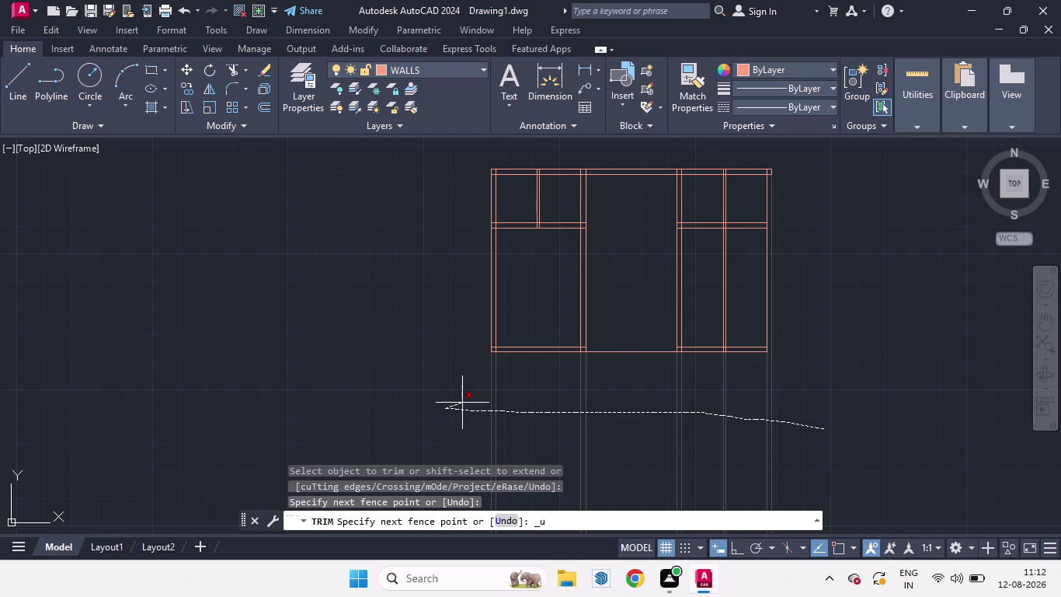
key(Escape)
scroll(up, 3)
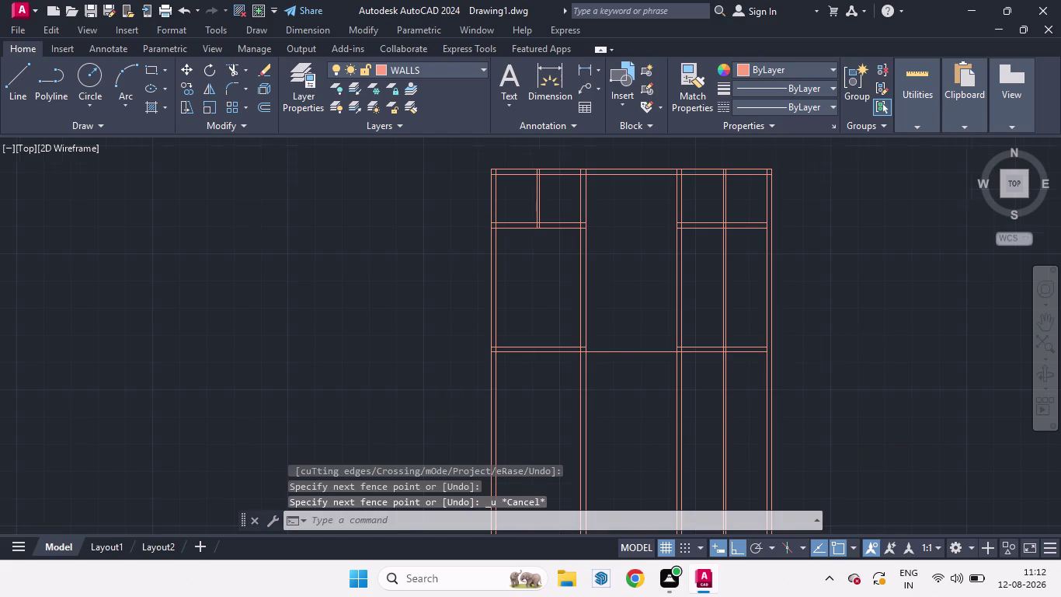
Extend a wall line near the right rooms with EXTEND.
text(EX)
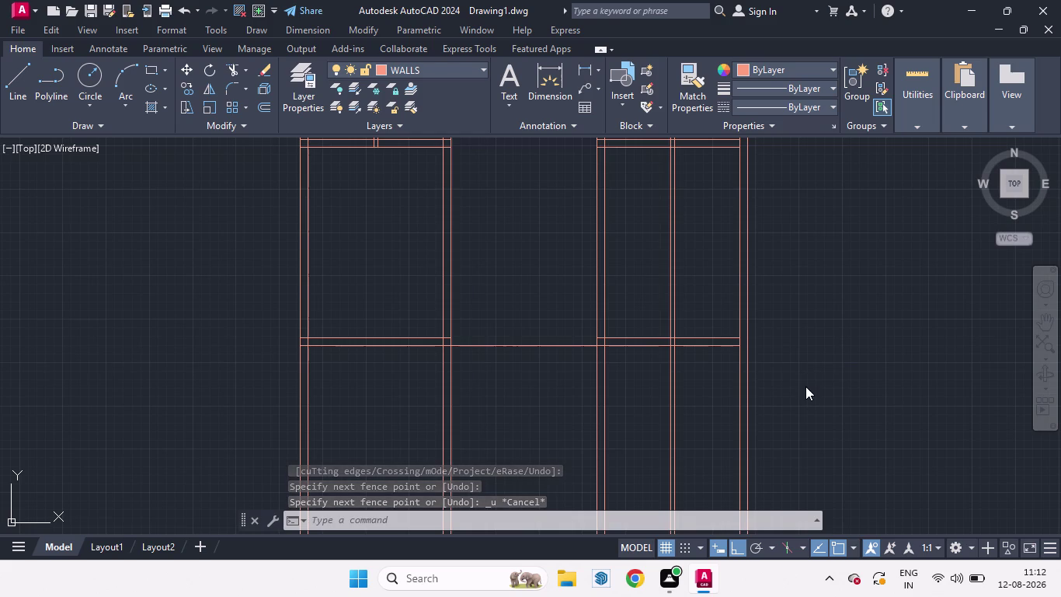
key(Return)
click(721, 347)
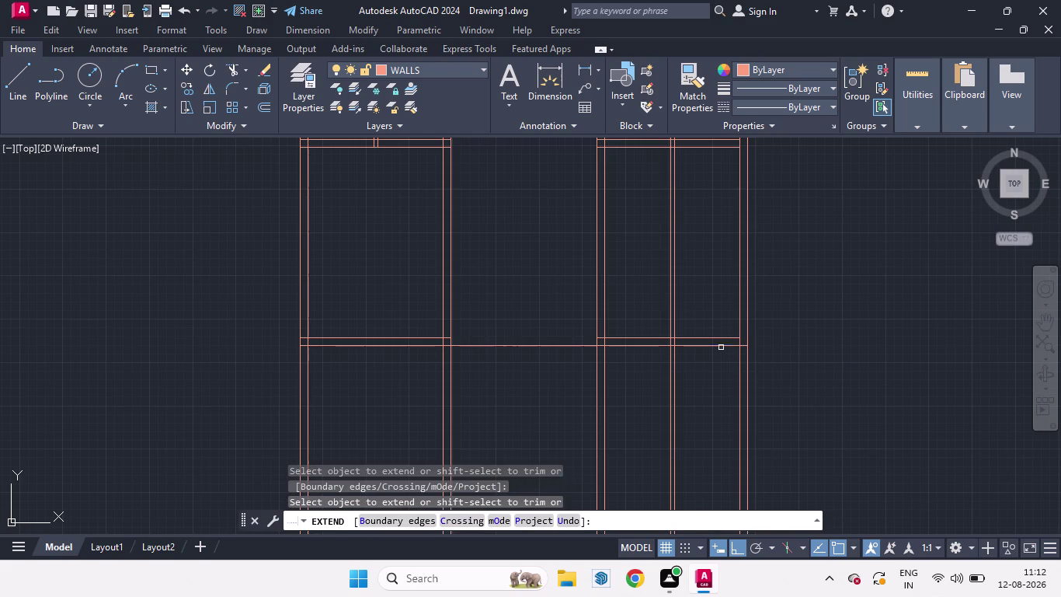
key(space)
Trim away the wall lines crossing the central hall with one long fence.
key(t)
key(r)
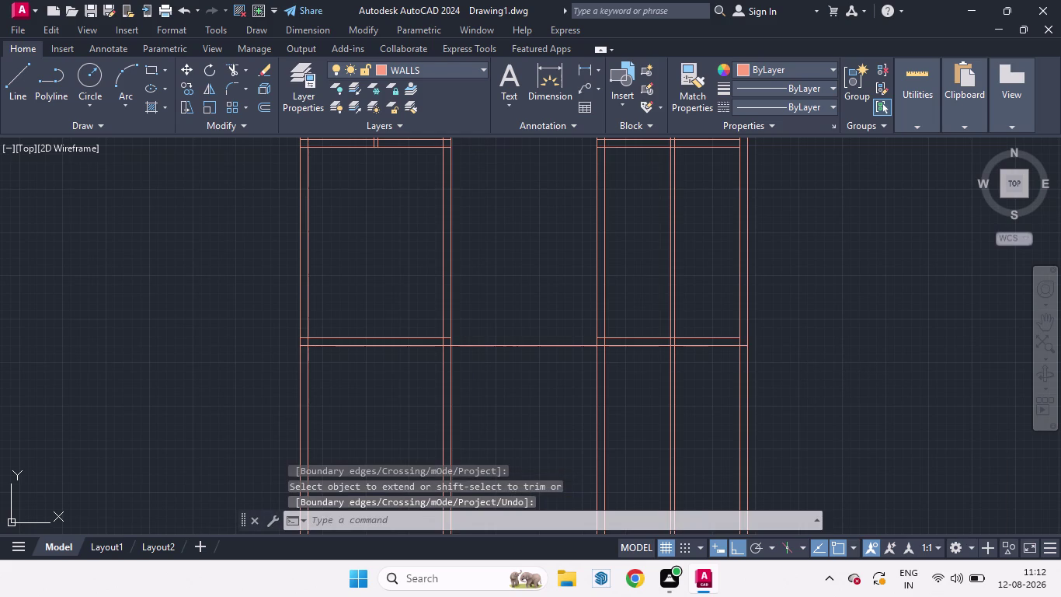
key(Return)
key(Return)
drag(841, 413, 176, 389)
key(space)
scroll(down, 3)
scroll(up, 3)
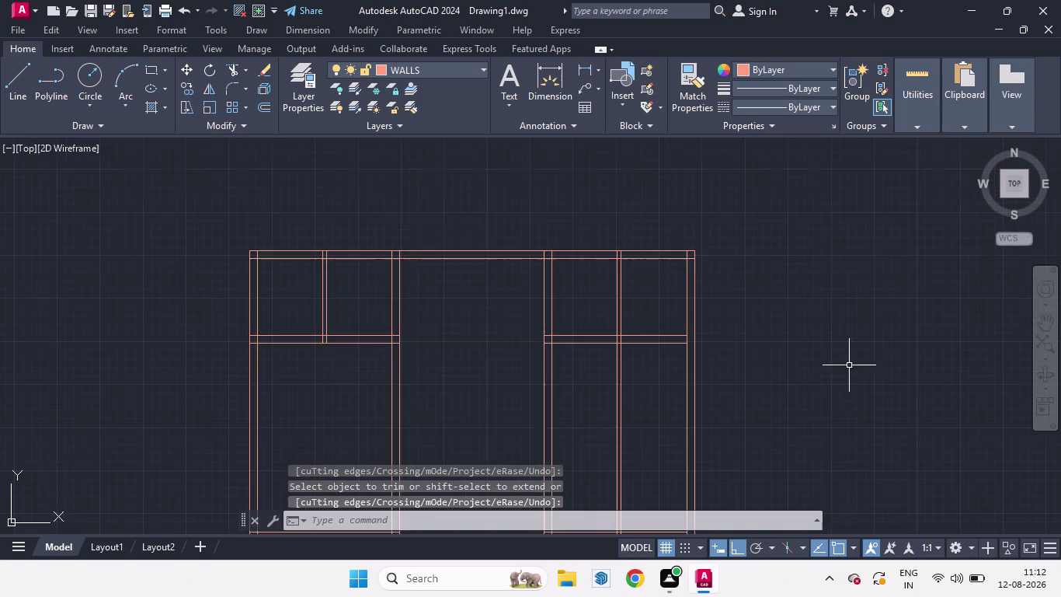
scroll(down, 3)
scroll(up, 3)
scroll(up, 3)
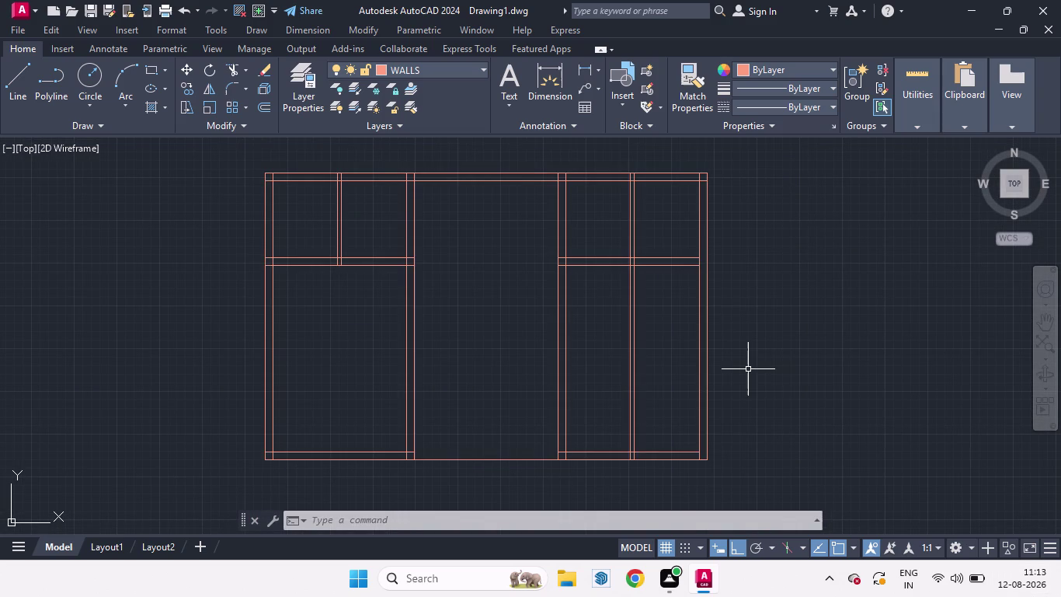
Restart TRIM and clear the crossing lines and leftover pieces at the first top junctions.
key(t)
key(r)
key(Return)
key(Return)
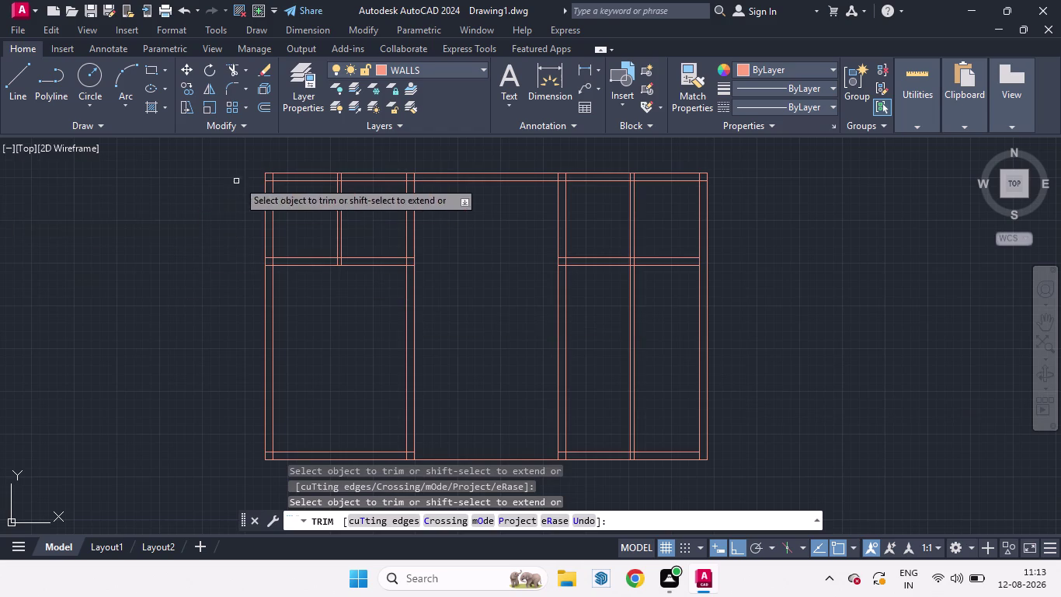
scroll(up, 3)
drag(296, 202, 260, 255)
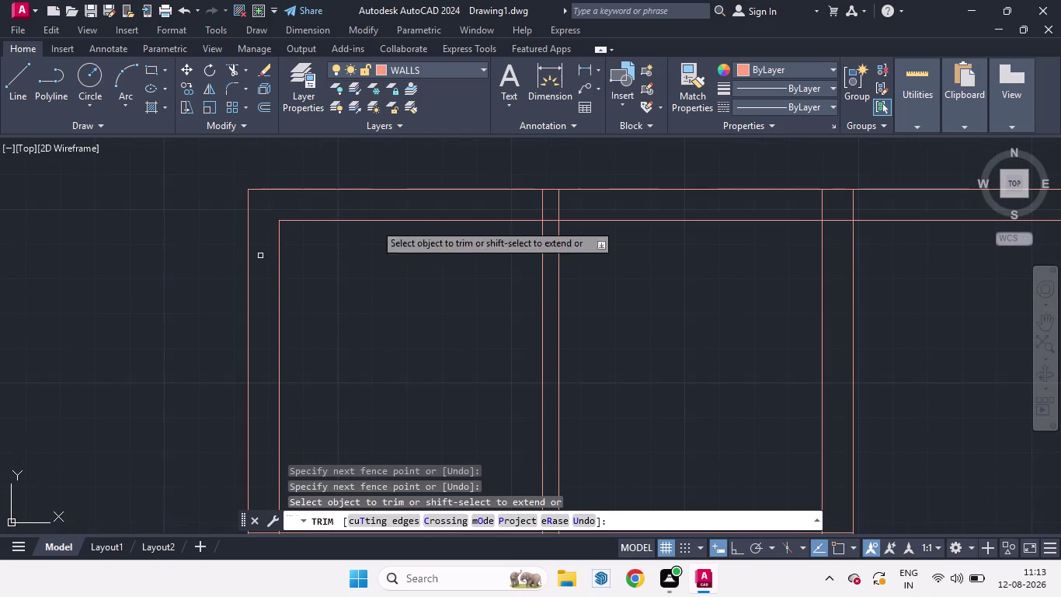
drag(508, 205, 596, 205)
click(552, 219)
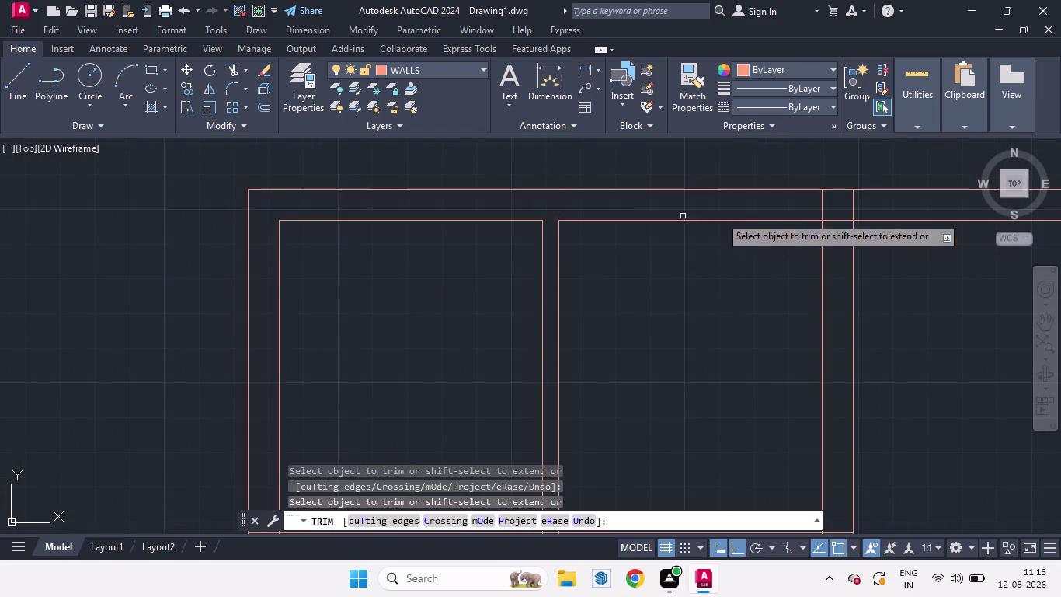
drag(788, 203, 887, 202)
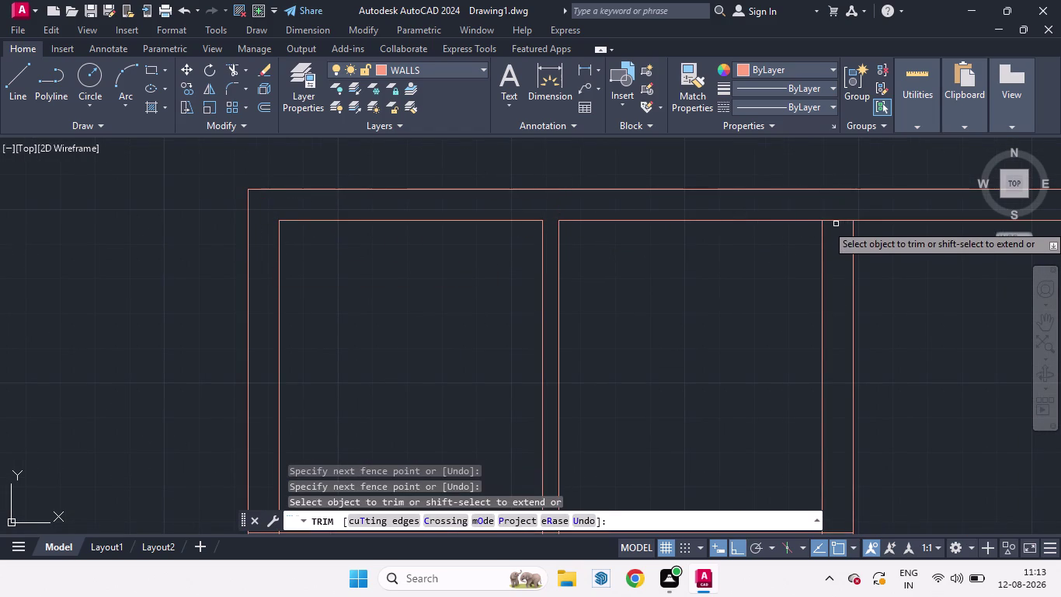
click(836, 222)
Trim the inner wall lines through the top wall at the middle and top-right junctions.
scroll(down, 3)
scroll(up, 3)
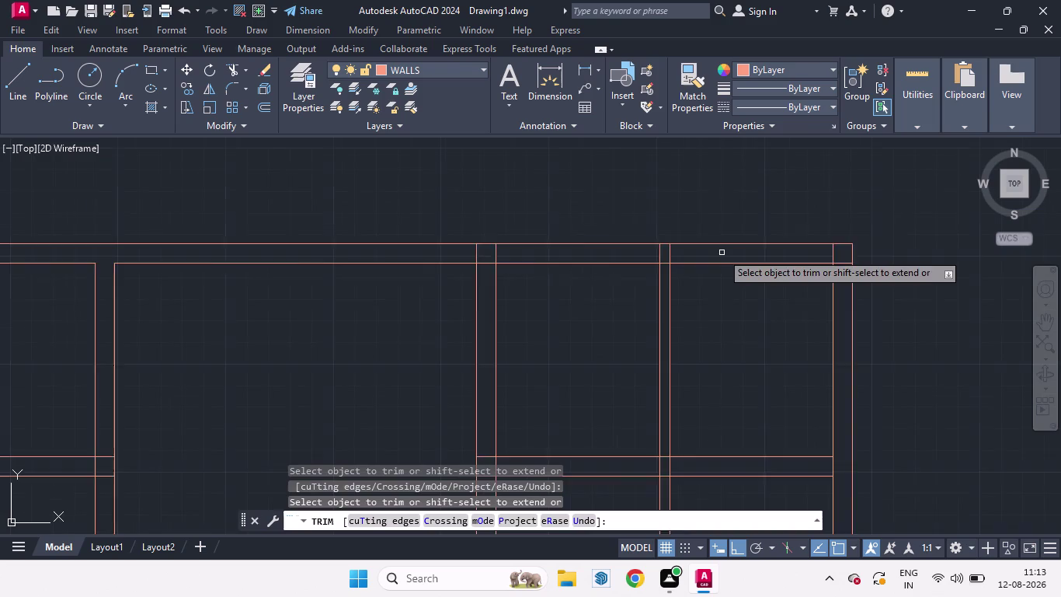
scroll(up, 3)
drag(667, 253, 633, 276)
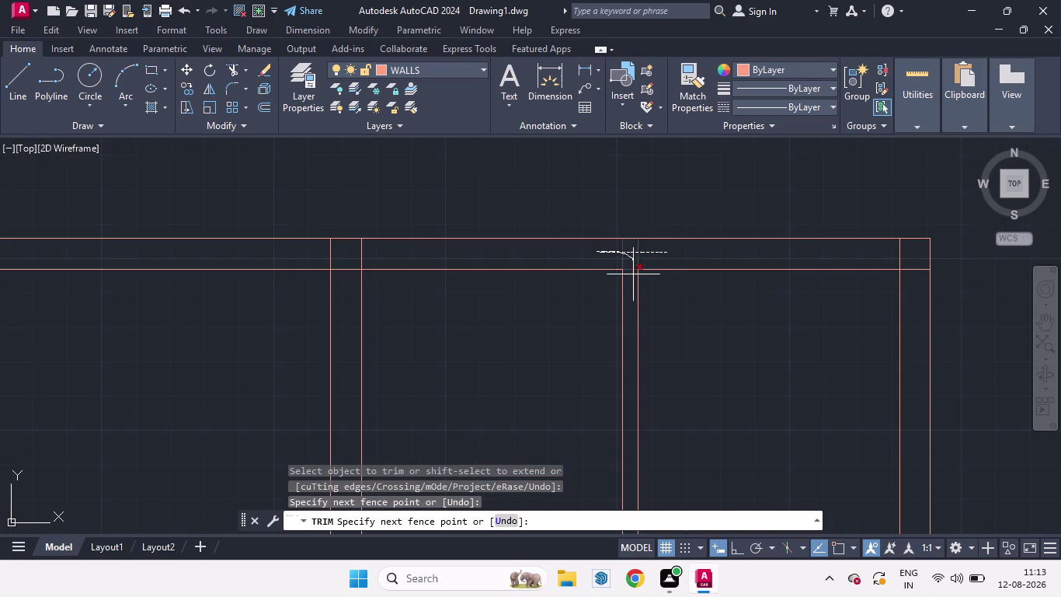
drag(633, 275, 635, 282)
drag(397, 248, 324, 242)
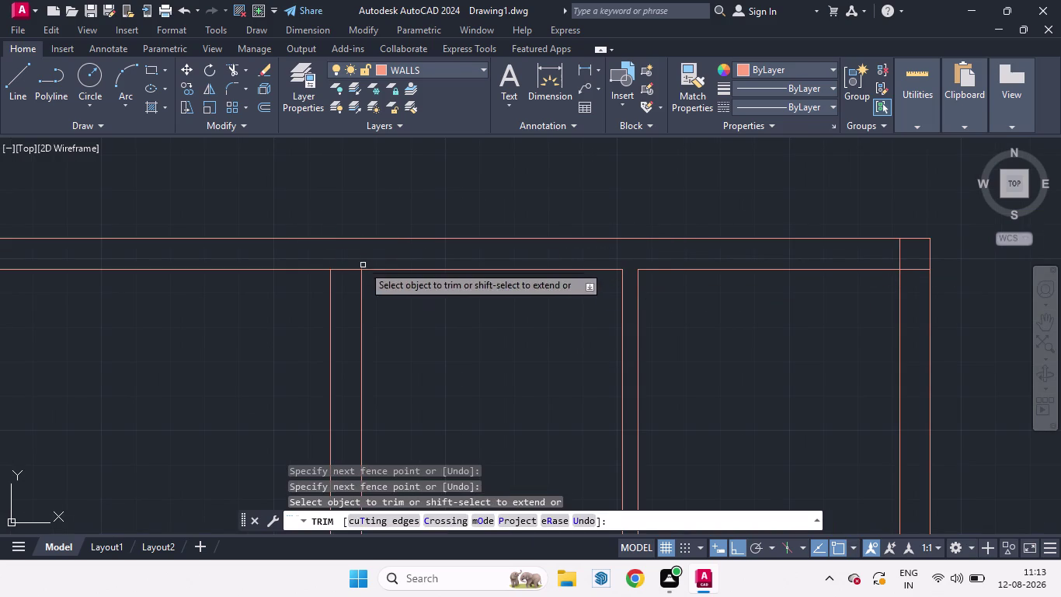
drag(349, 258, 349, 287)
drag(874, 258, 890, 252)
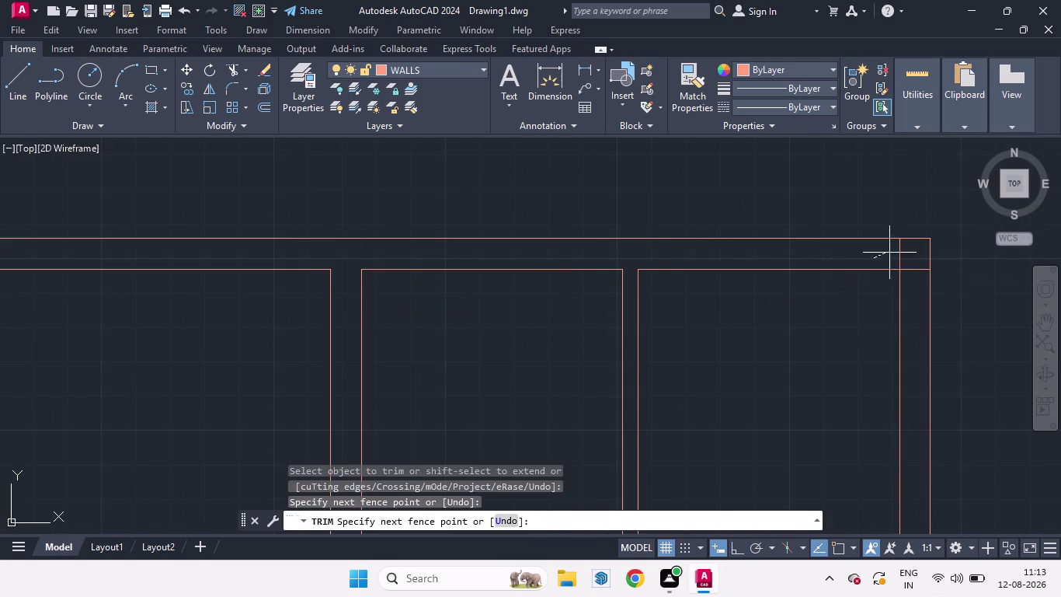
drag(891, 252, 916, 286)
Remove a remaining overlapping segment and clean up the last top T-junction.
scroll(down, 3)
scroll(up, 3)
click(769, 226)
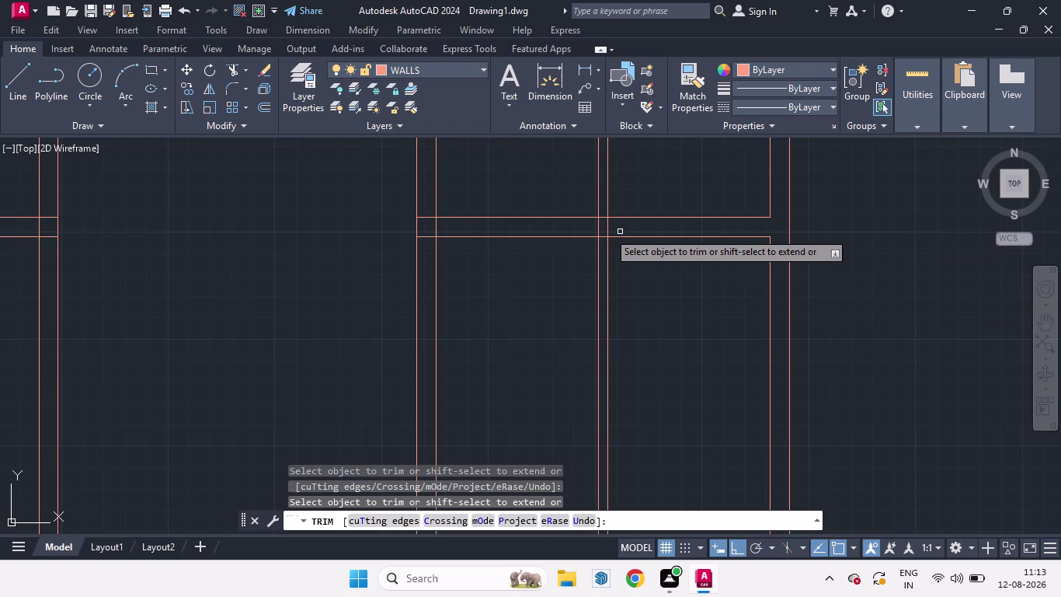
scroll(up, 3)
scroll(down, 3)
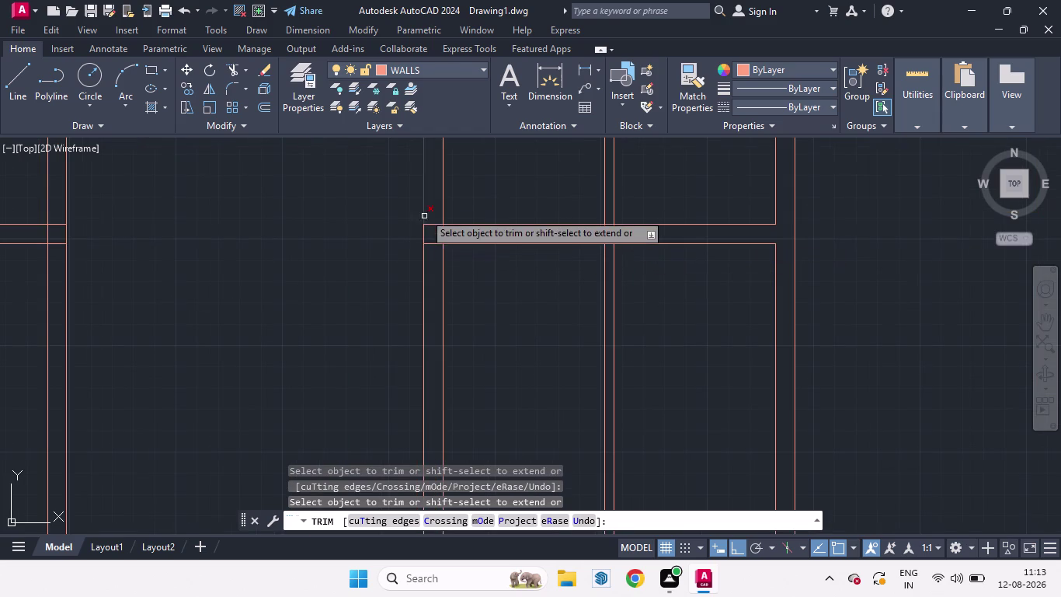
drag(432, 205, 433, 268)
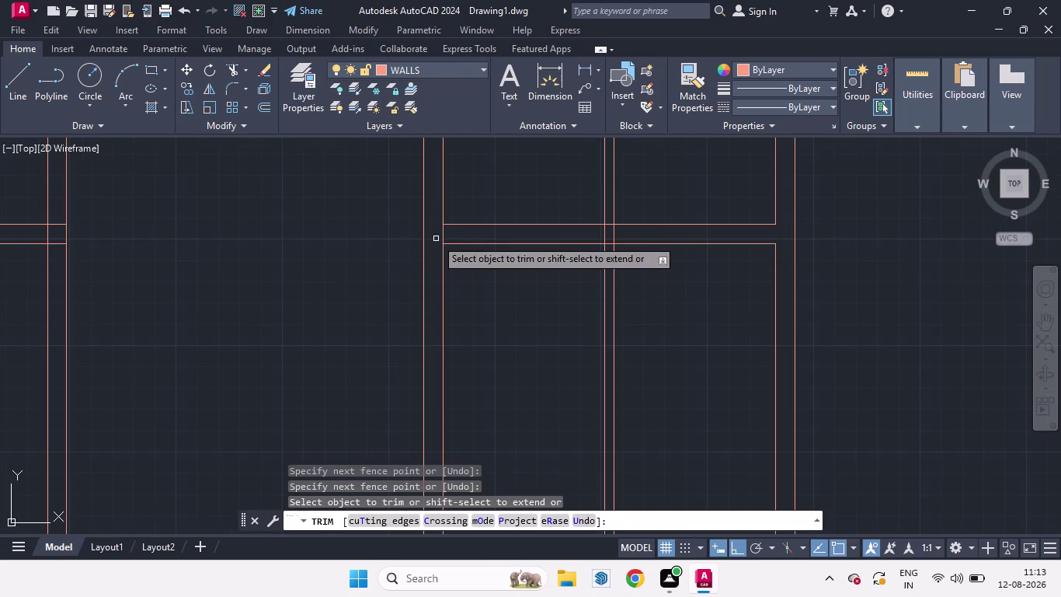
drag(436, 238, 460, 237)
scroll(down, 3)
scroll(up, 3)
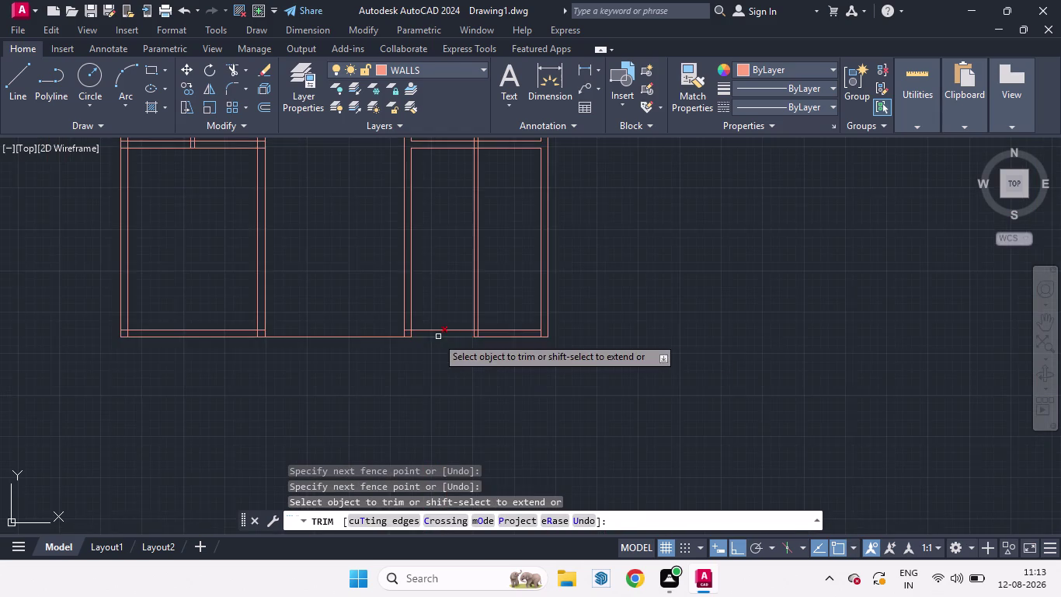
scroll(up, 3)
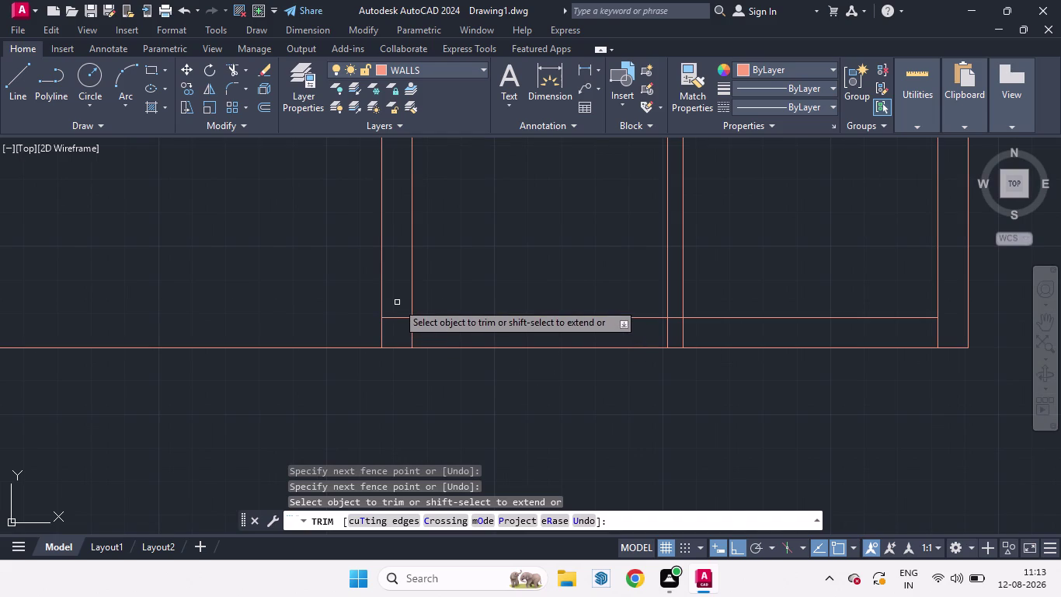
Trim the crossing lines where inner walls meet the bottom wall, including the bottom-right stub.
drag(397, 302, 422, 336)
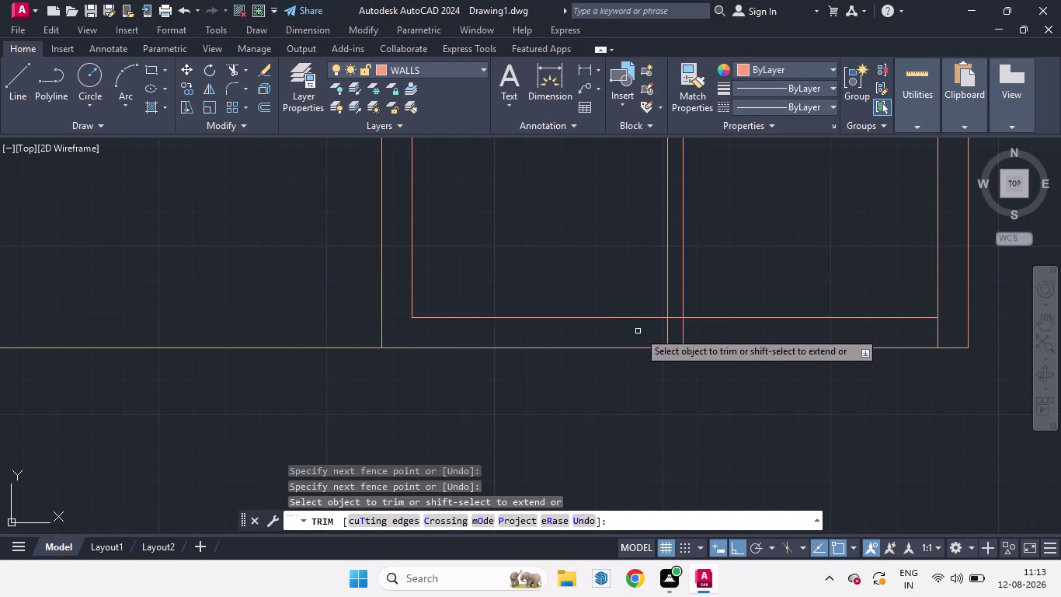
drag(638, 331, 708, 331)
drag(676, 299, 678, 334)
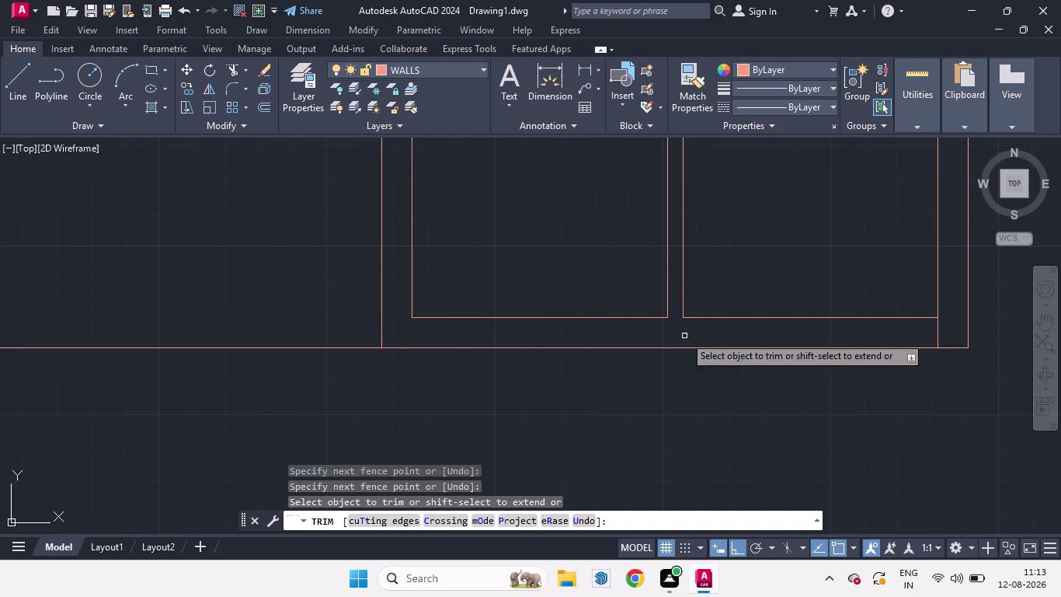
drag(933, 331, 944, 330)
scroll(down, 3)
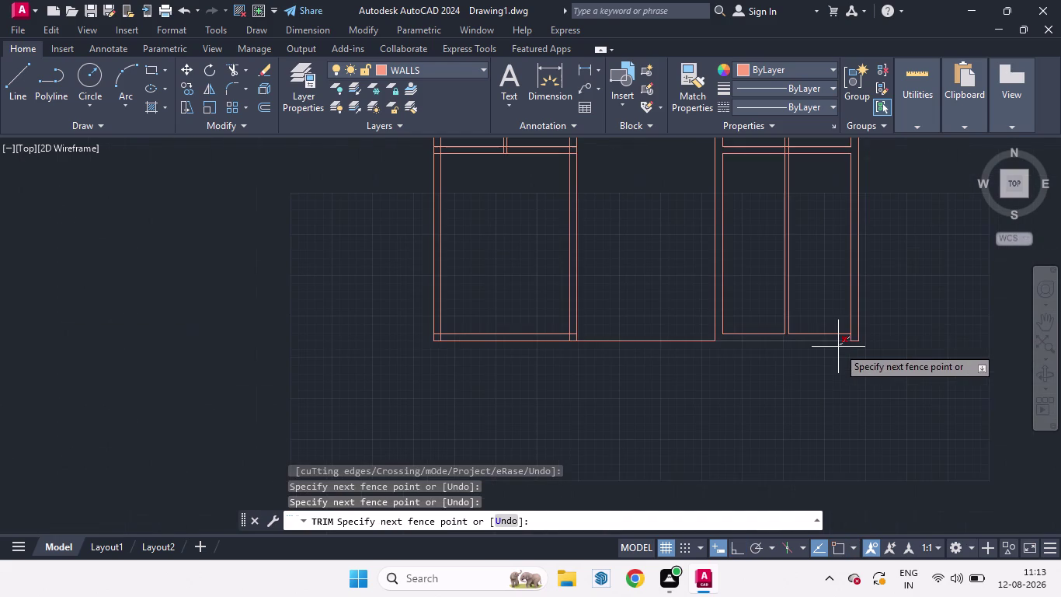
click(852, 338)
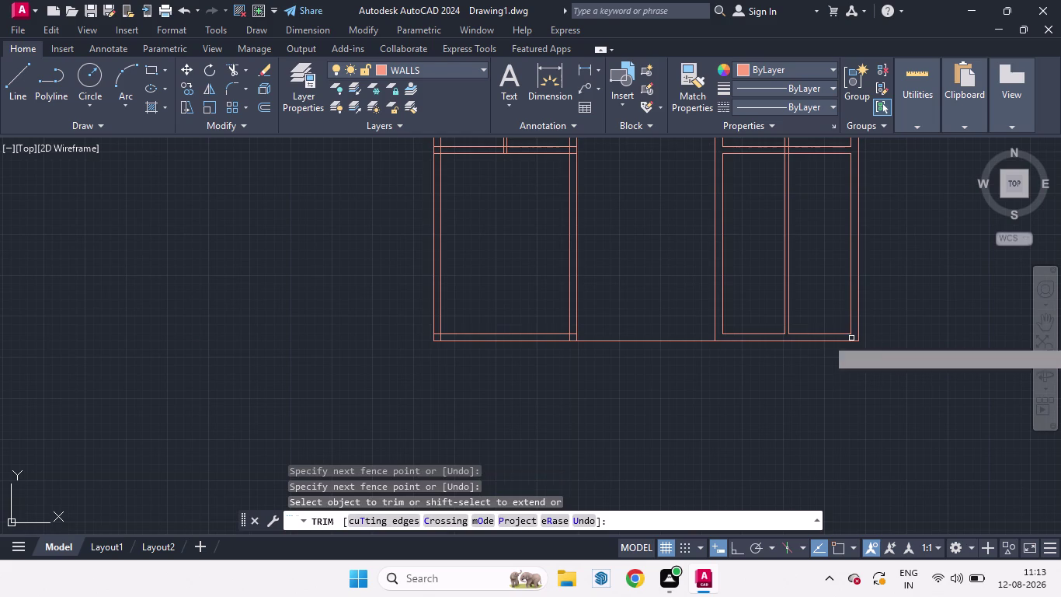
scroll(up, 3)
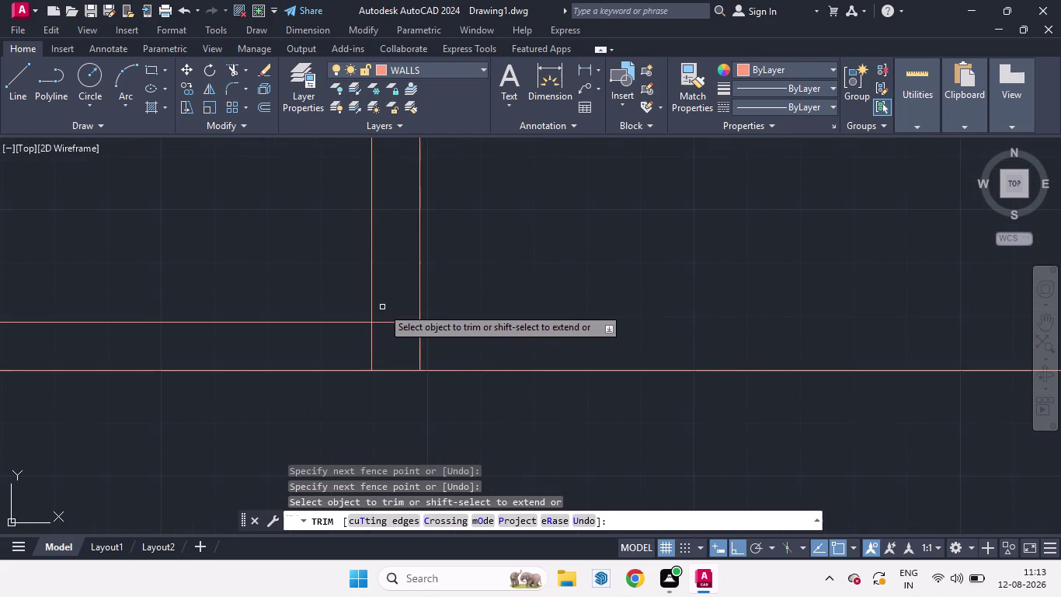
Cut the overlapping wall segments at two more lower corner junctions.
drag(393, 306, 333, 346)
scroll(down, 3)
scroll(up, 3)
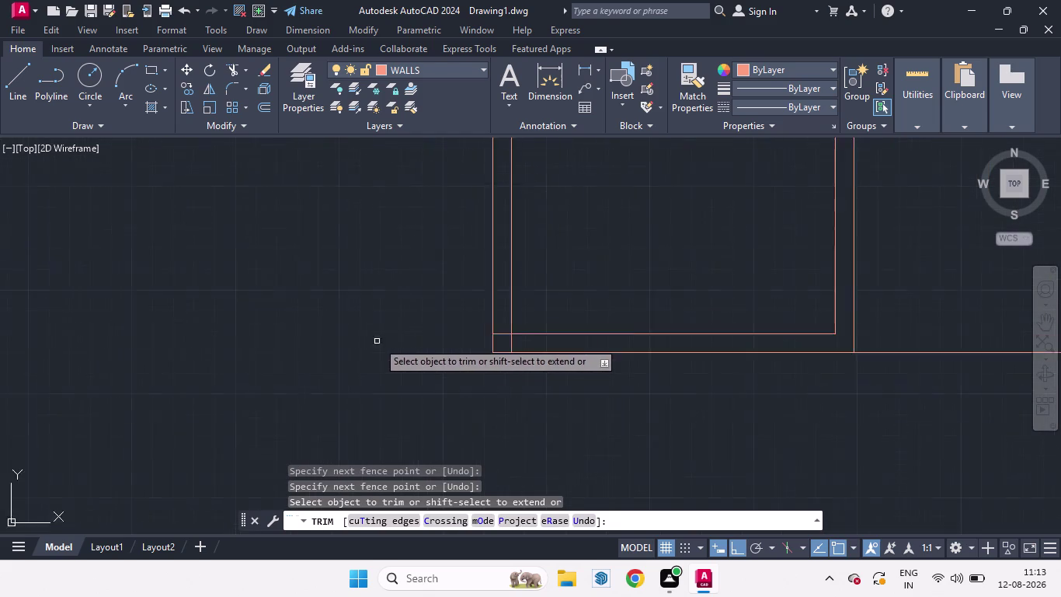
scroll(up, 3)
drag(684, 311, 752, 364)
scroll(down, 3)
scroll(up, 3)
scroll(down, 3)
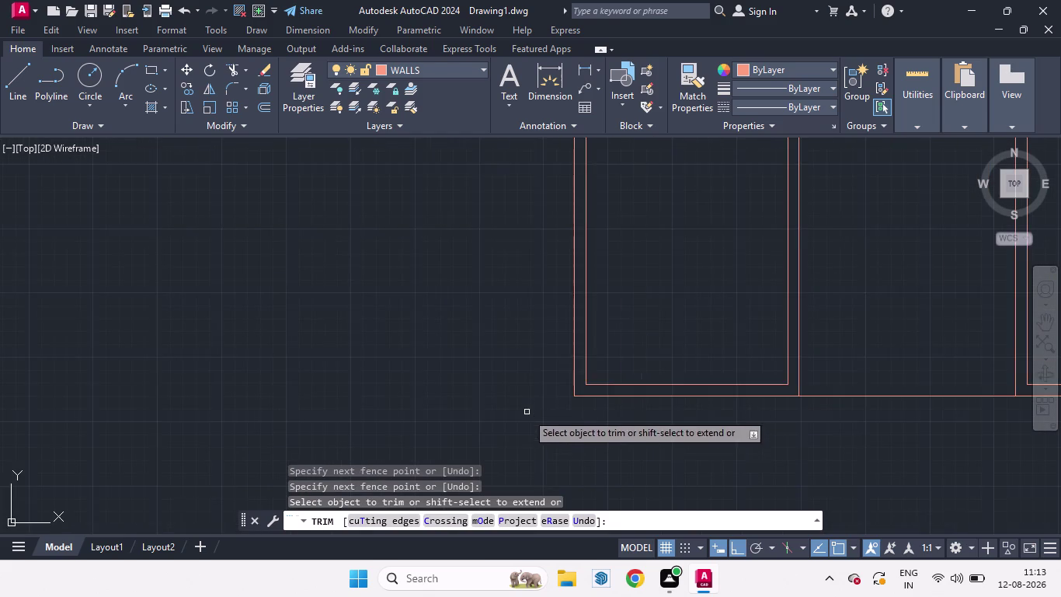
scroll(down, 3)
scroll(up, 3)
scroll(down, 3)
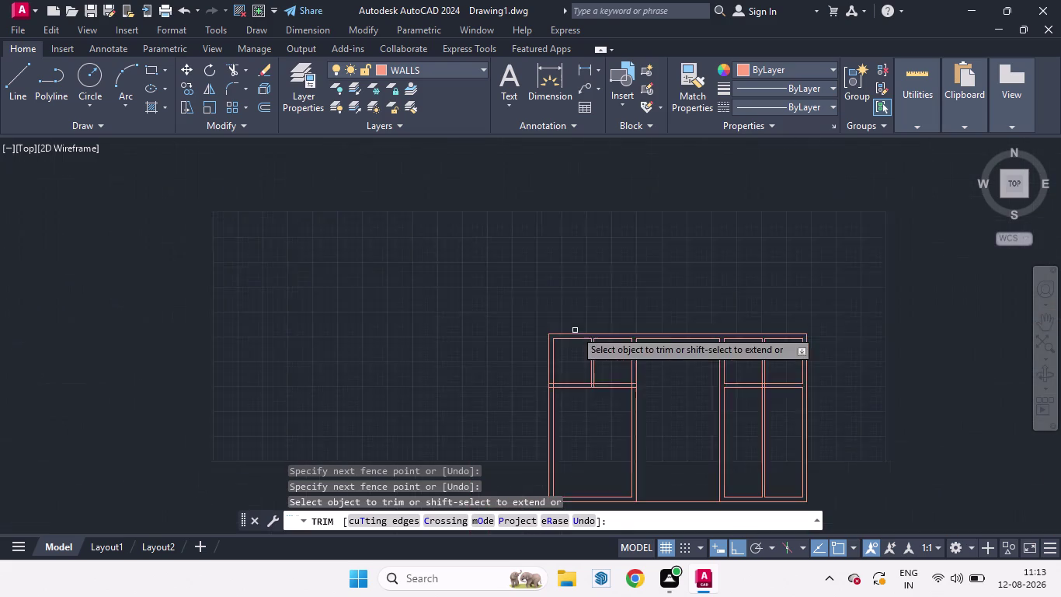
scroll(up, 3)
Clear the remaining crossings at the hall junctions and end the TRIM command.
drag(551, 215, 559, 307)
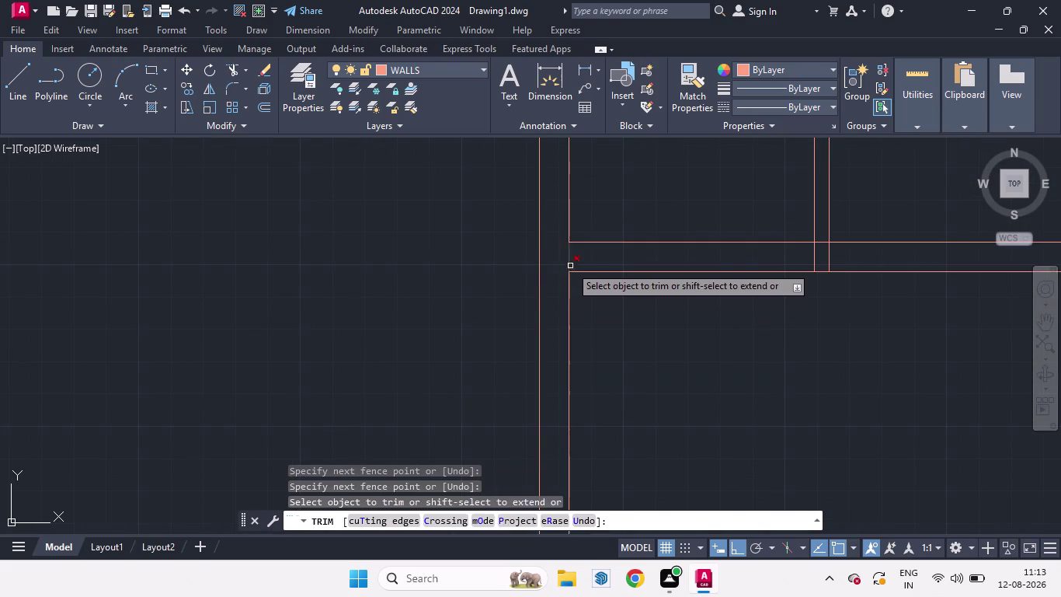
drag(554, 262, 611, 257)
drag(797, 253, 848, 253)
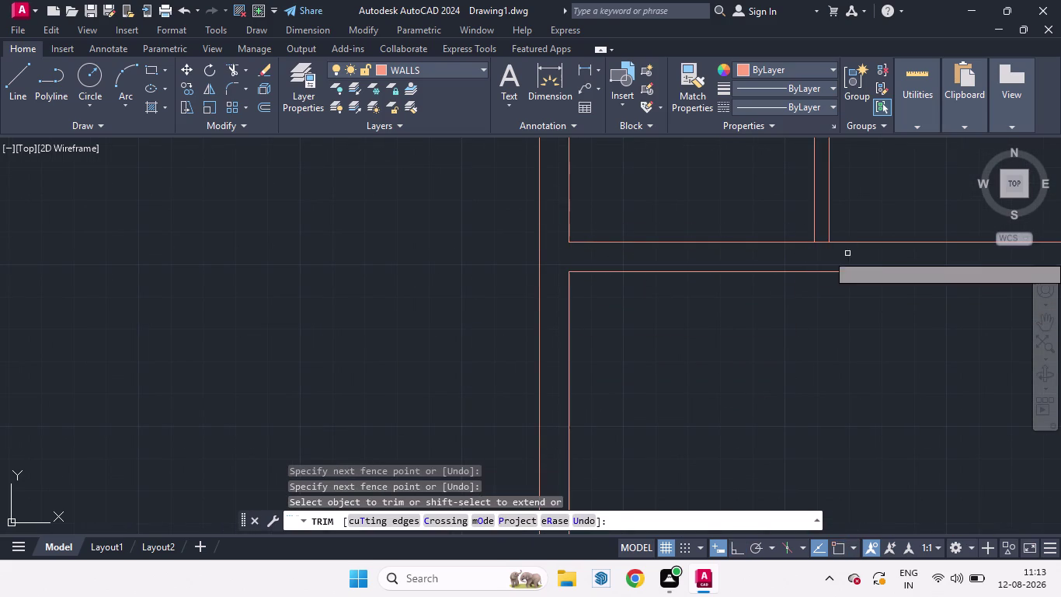
click(821, 243)
scroll(down, 3)
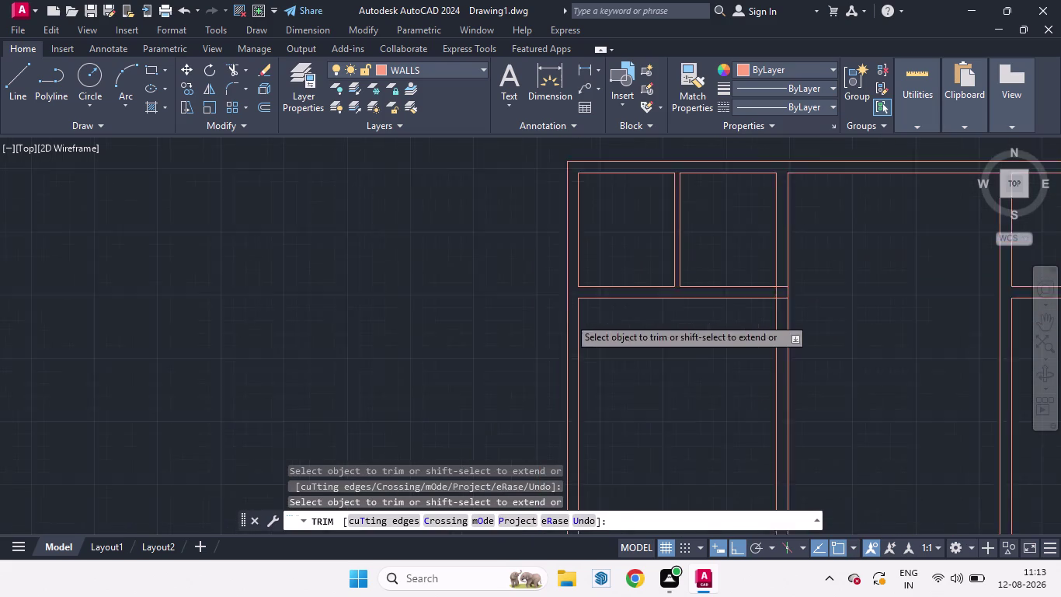
scroll(up, 3)
drag(571, 251, 571, 312)
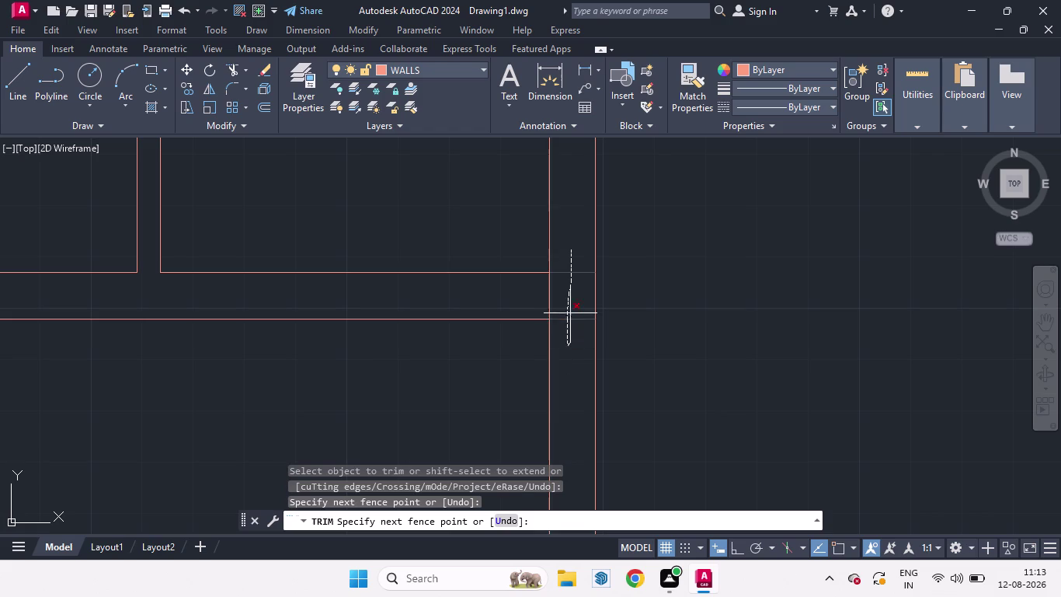
drag(571, 312, 523, 290)
scroll(down, 3)
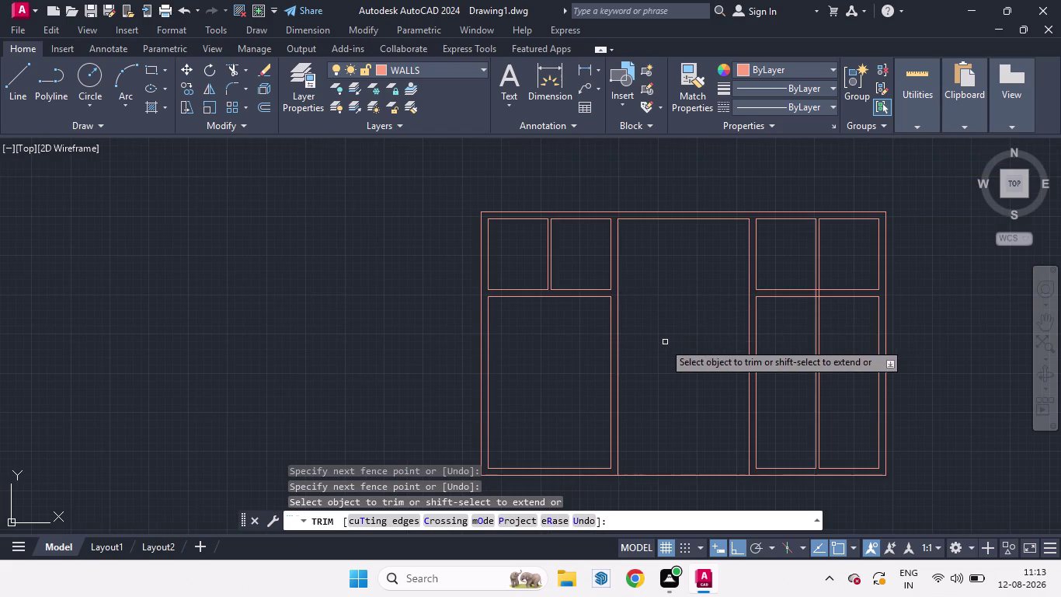
key(space)
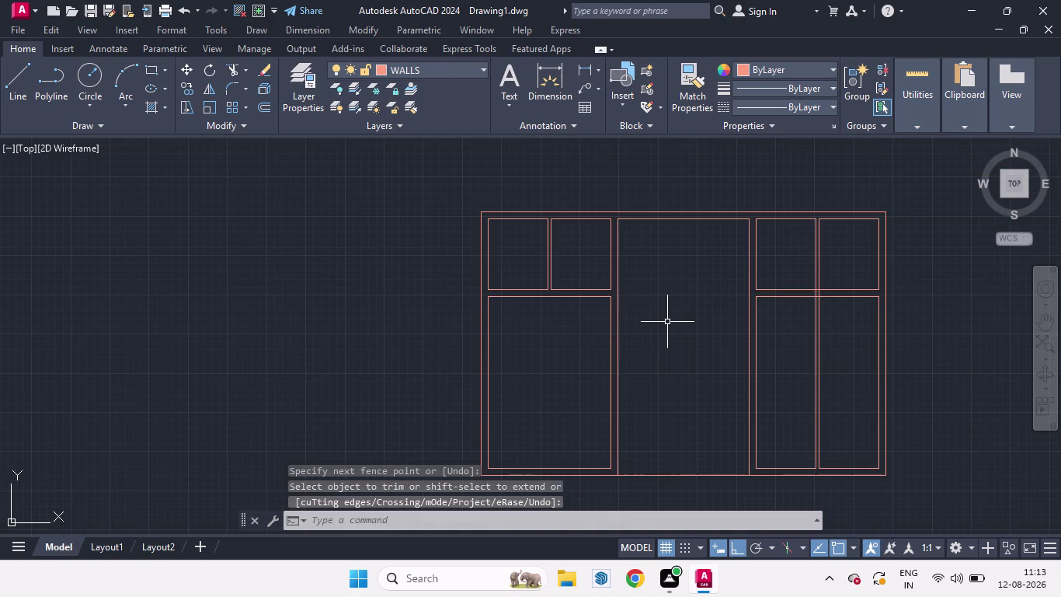